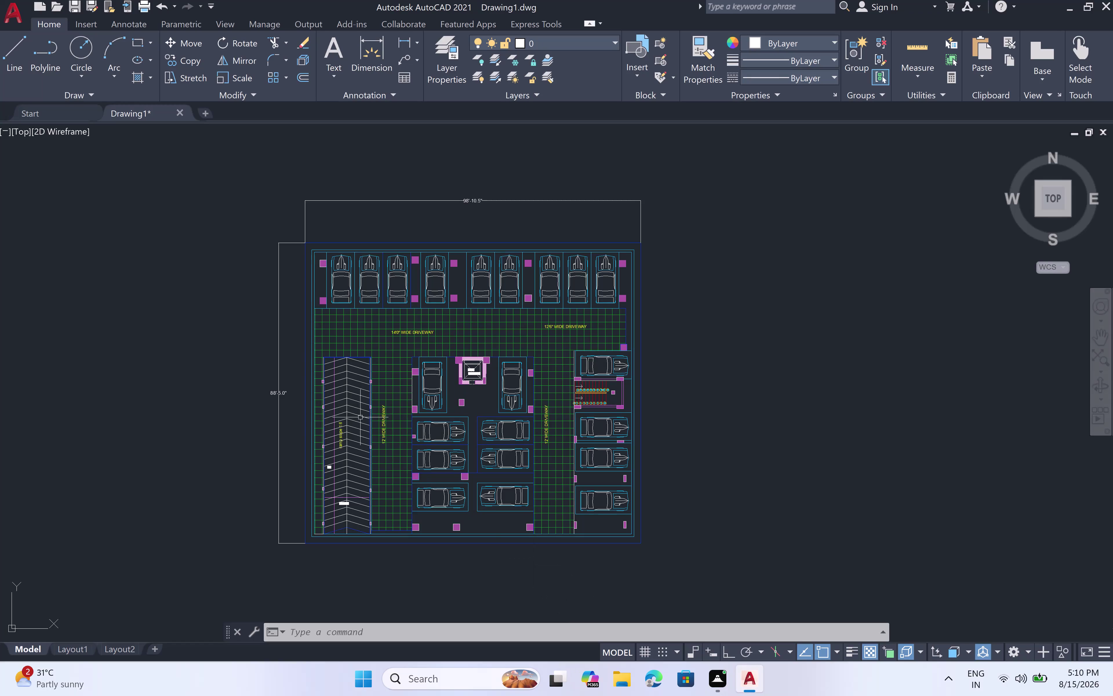
Draw a long Ortho-horizontal line spanning the full width beneath the parking plan.
middle_drag(363, 606, 337, 499)
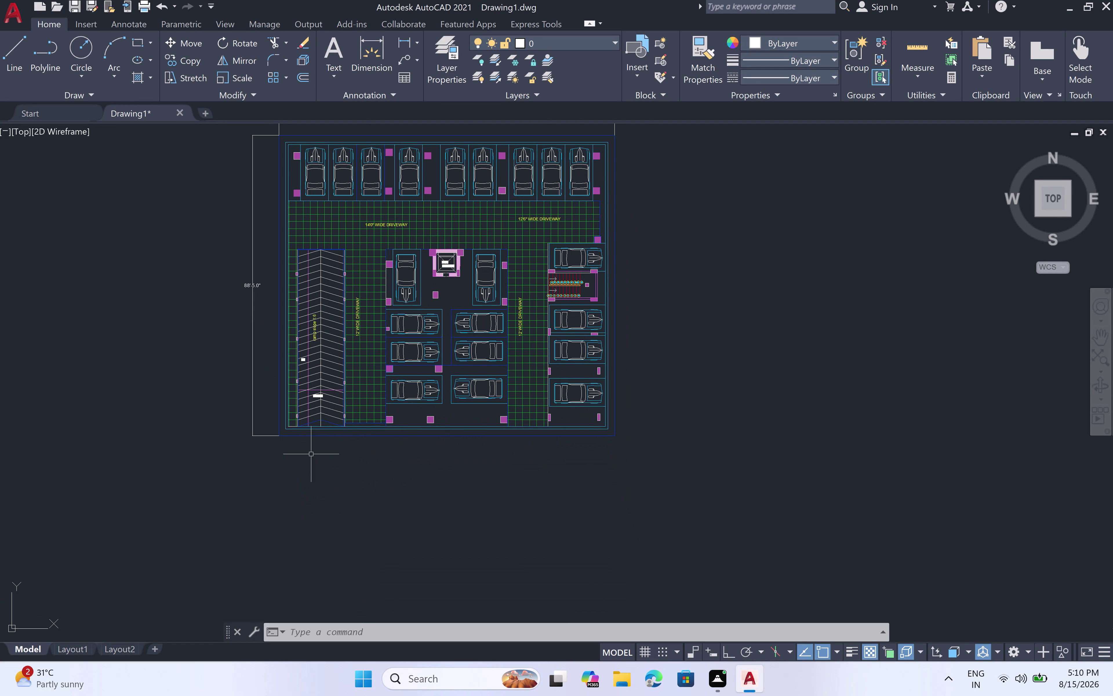
scroll(up, 3)
scroll(up, 3)
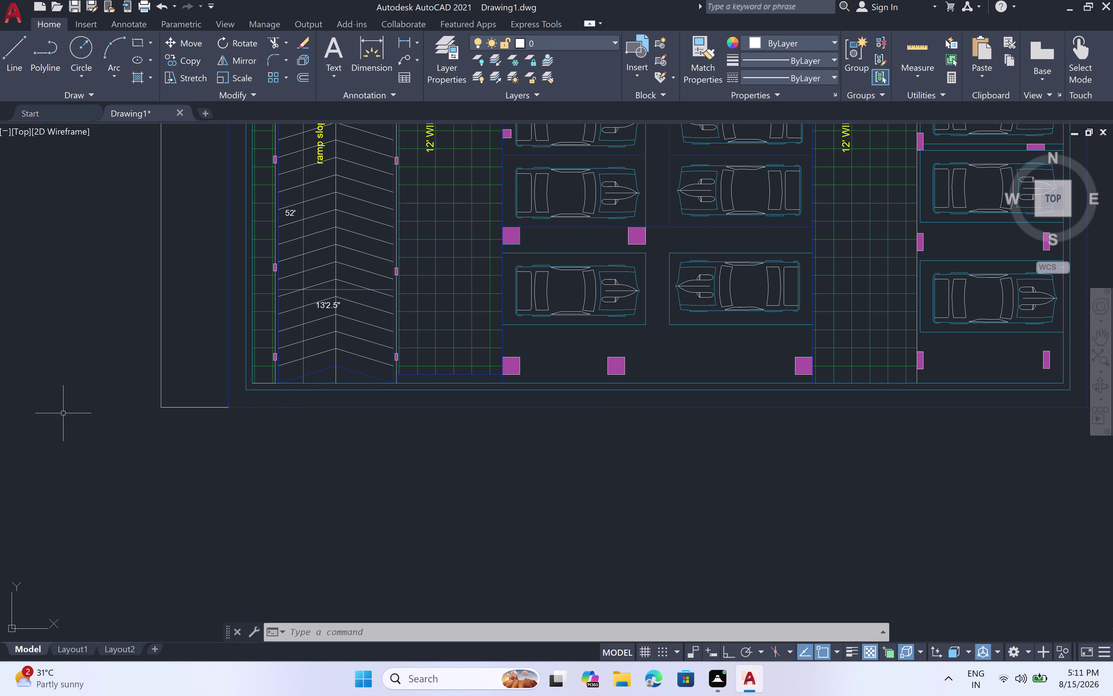
text(L)
key(space)
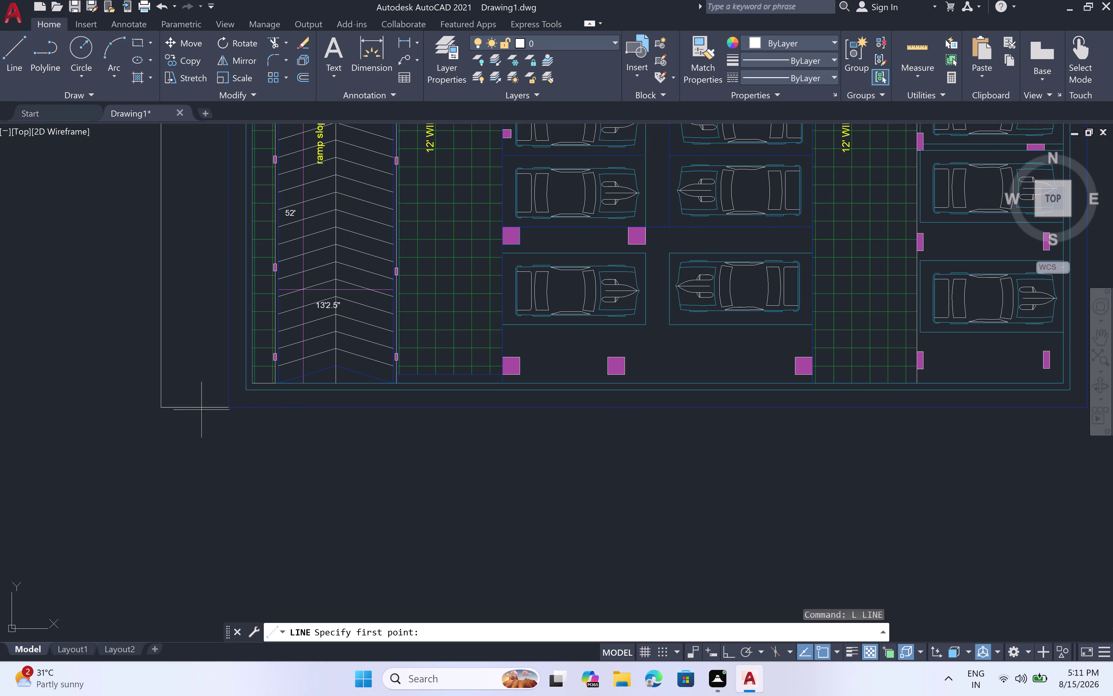
click(165, 436)
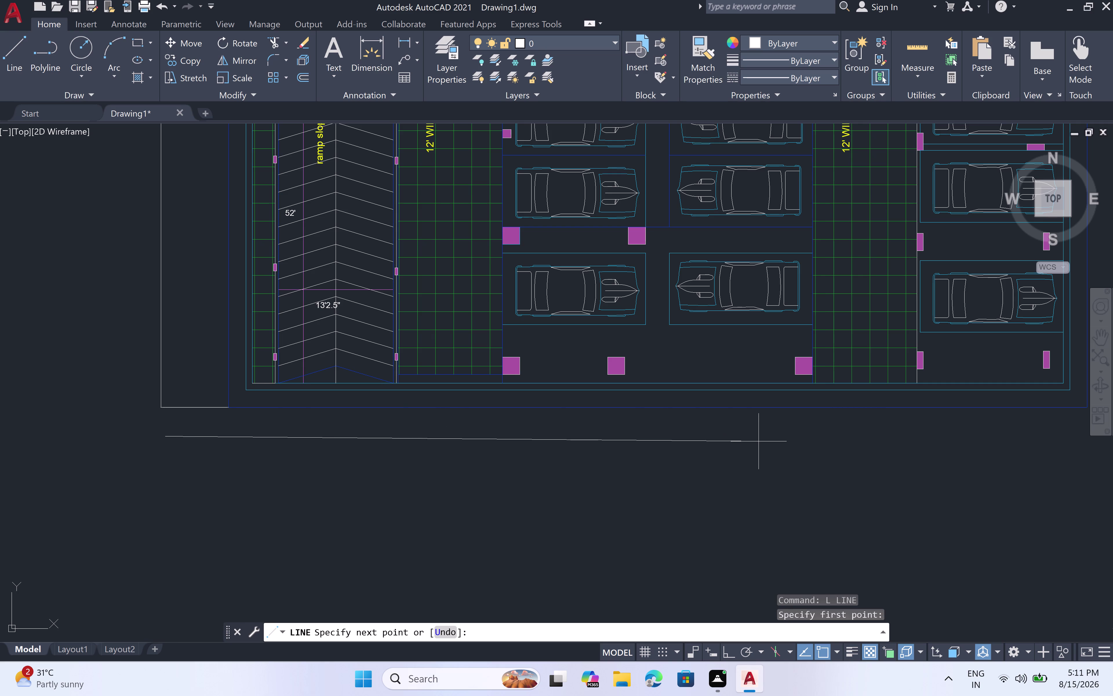
key(F8)
scroll(down, 3)
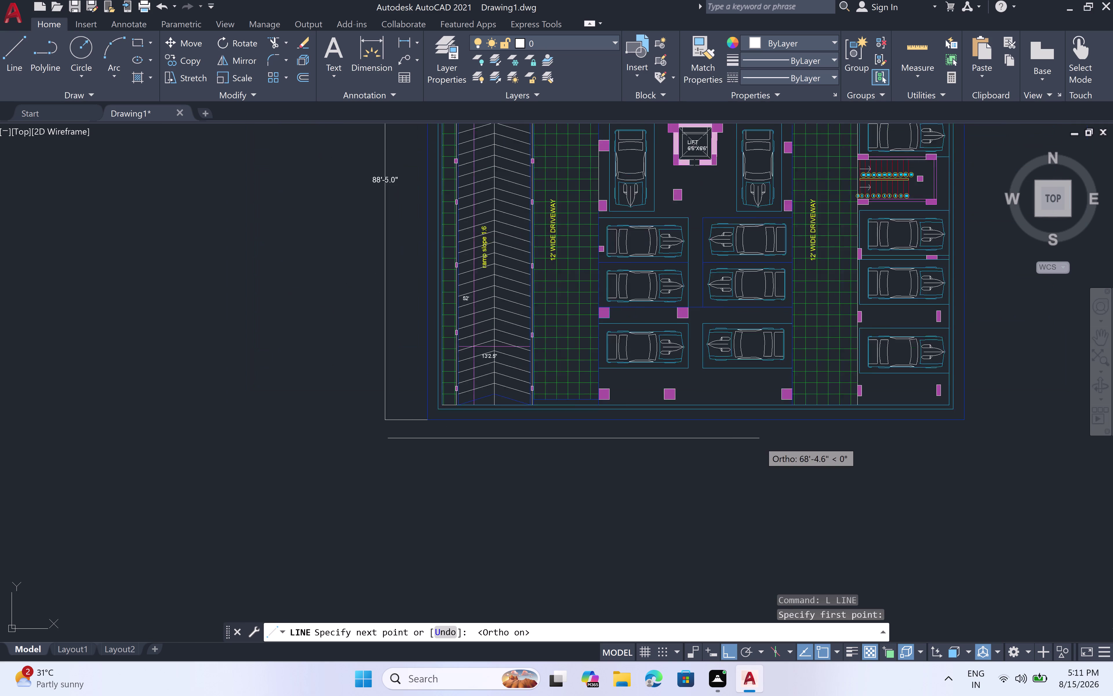
scroll(down, 3)
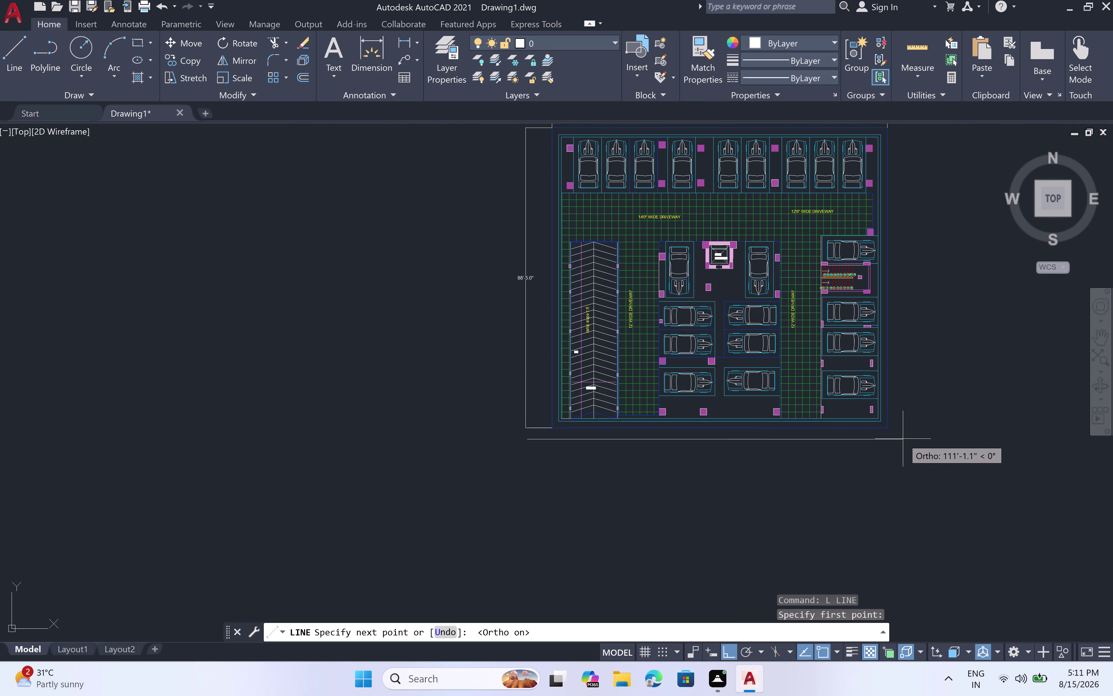
scroll(up, 3)
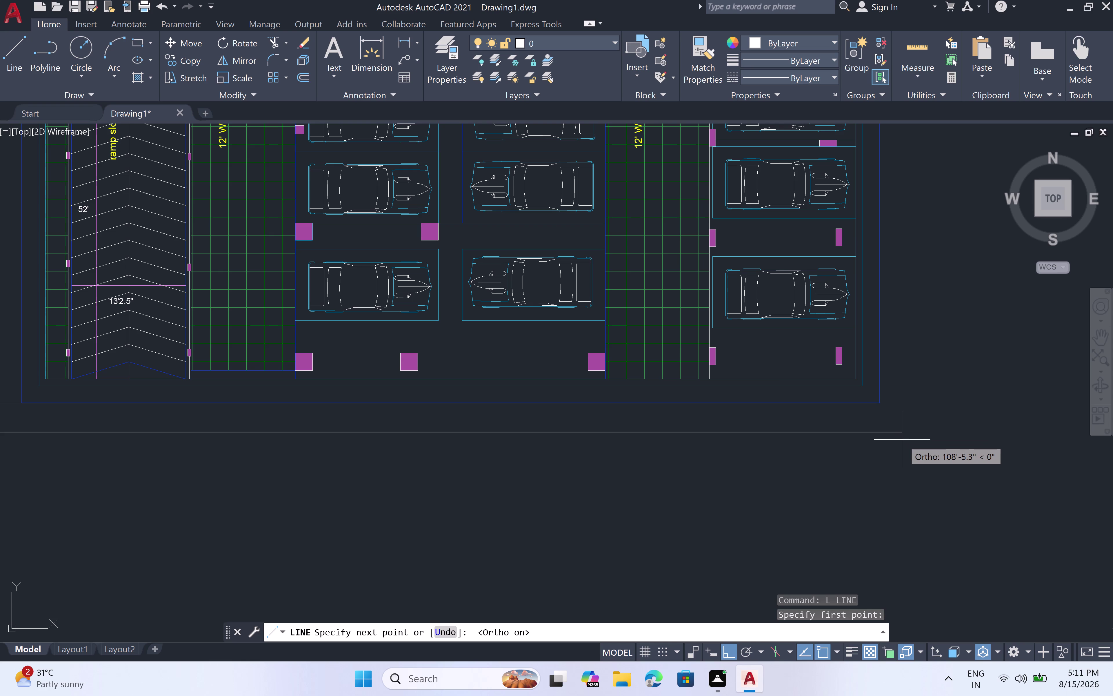
double_click(903, 439)
key(Escape)
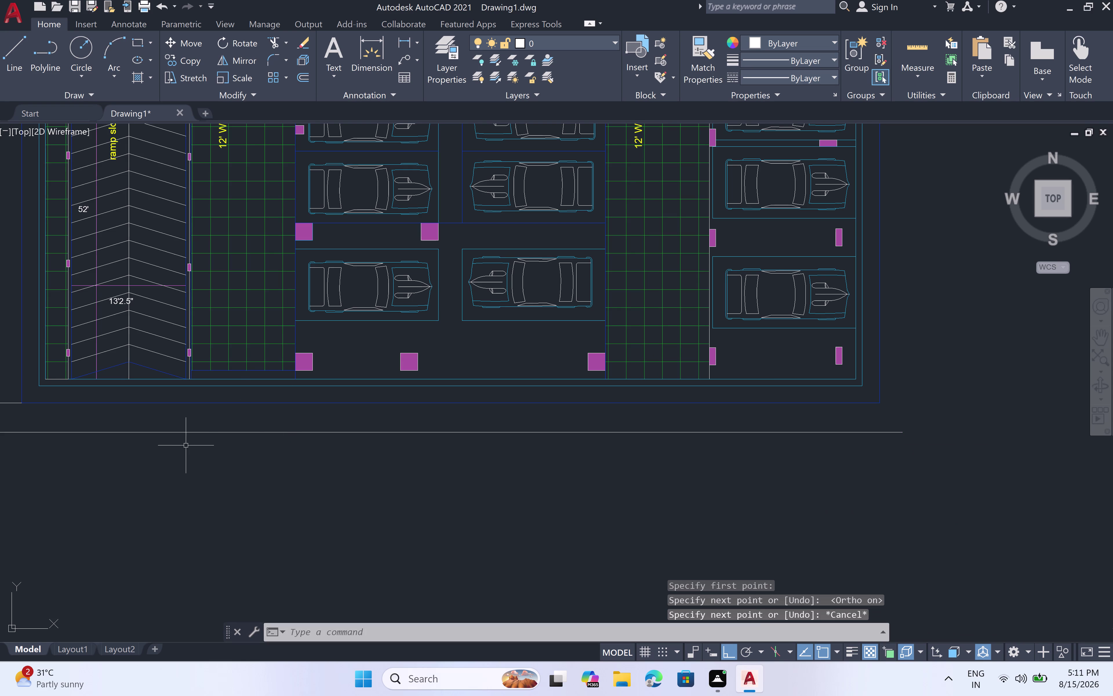
Start a multiline text box with MT, spanning the area below the new line.
text(MT)
key(space)
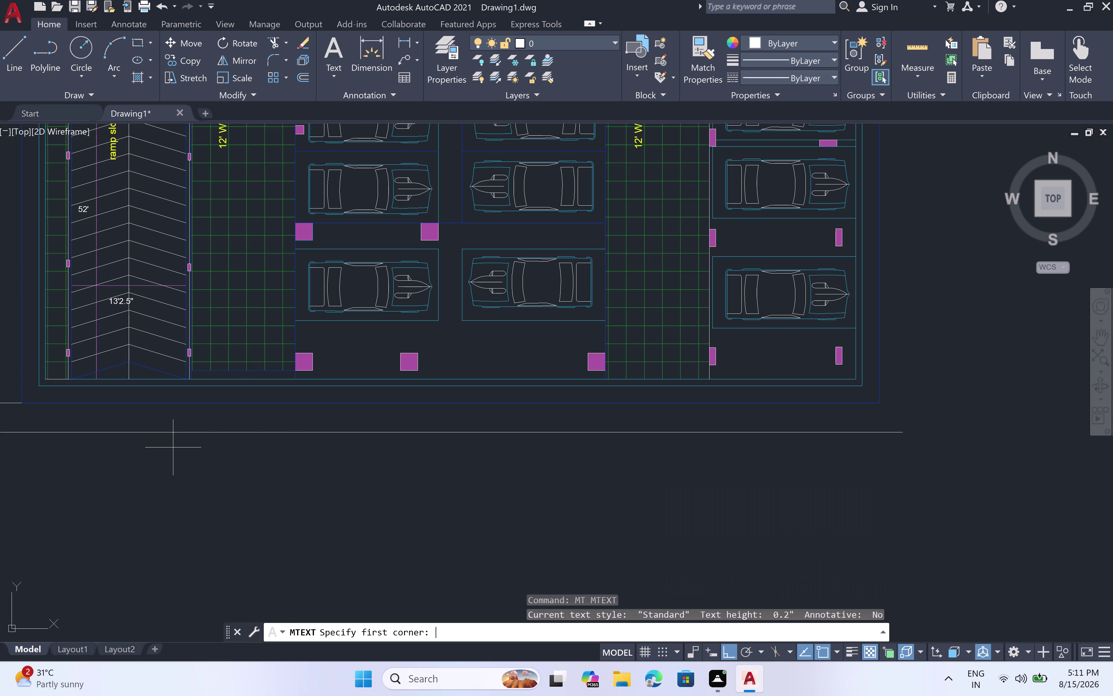
click(137, 448)
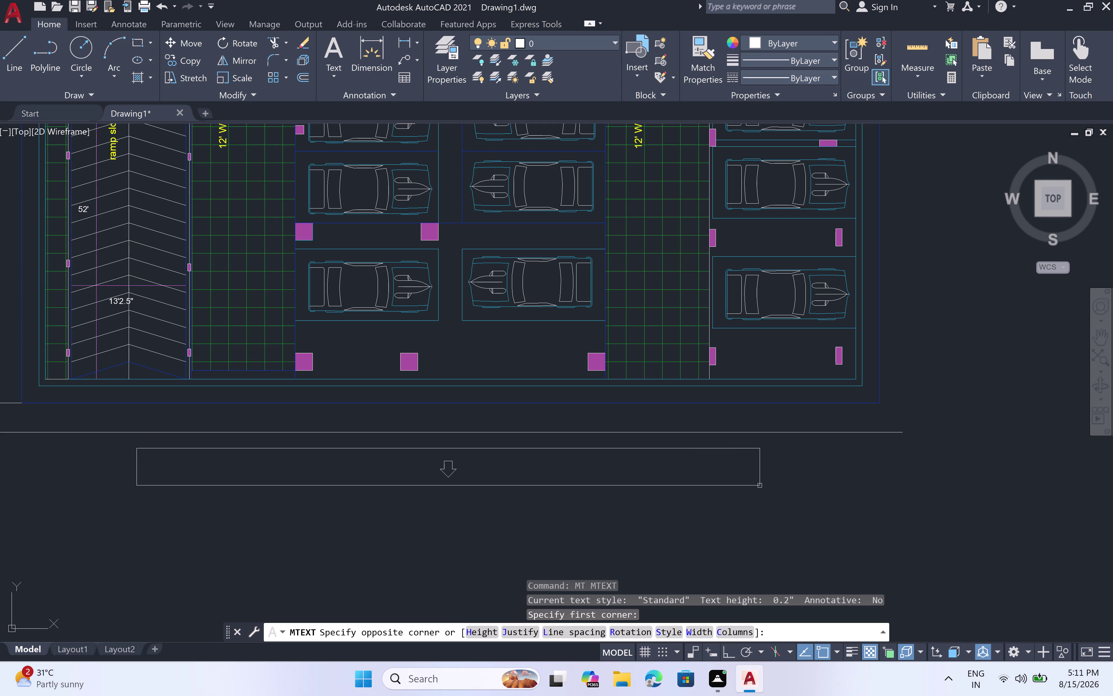
double_click(768, 500)
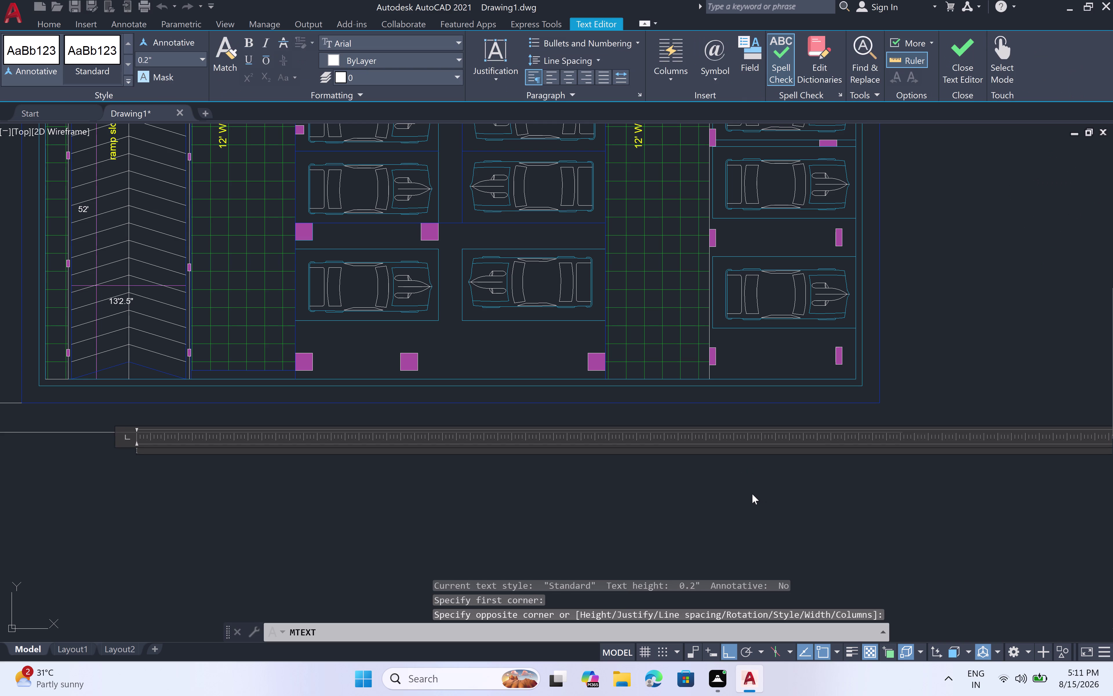
key(m)
key(BackSpace)
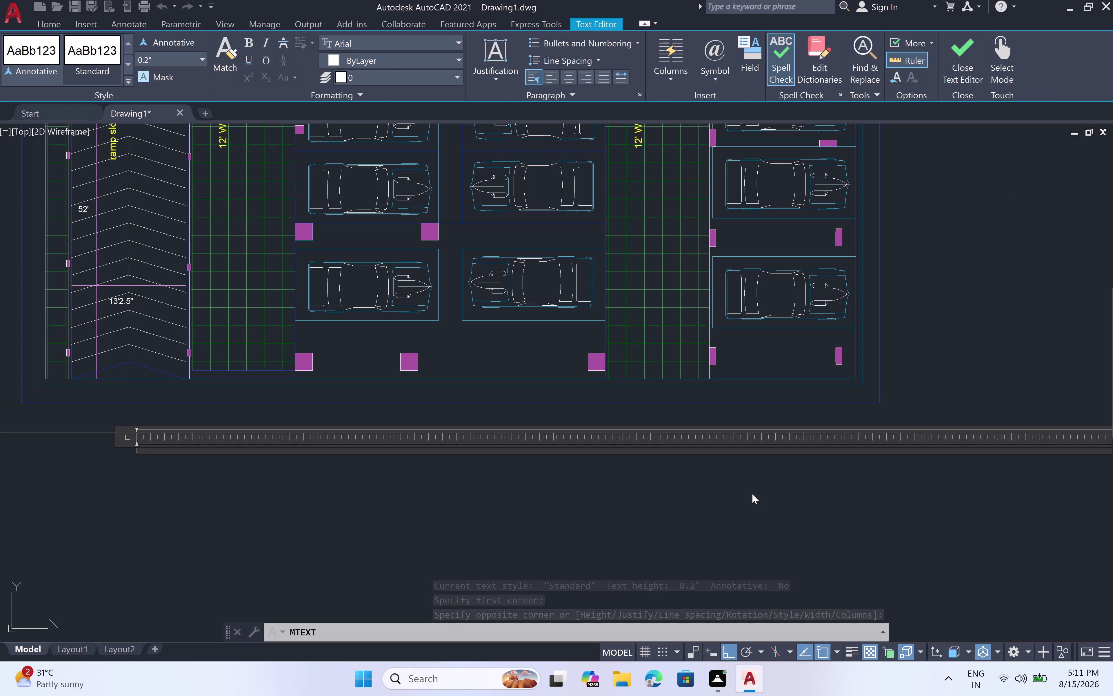
Enter the label '40 FEET WEST FACE ROAD' and close the text editor.
text(40)
key(space)
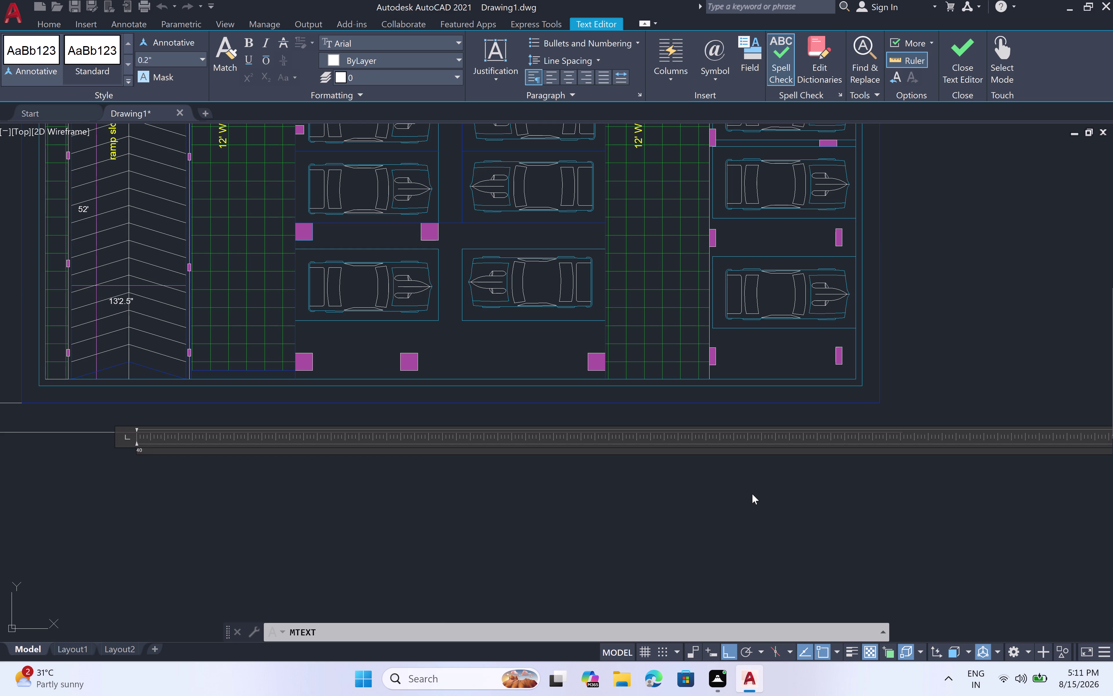
text(FEET)
key(space)
text(WEST)
key(space)
text(FA)
key(c)
text(E)
key(space)
text(ROAD)
click(195, 482)
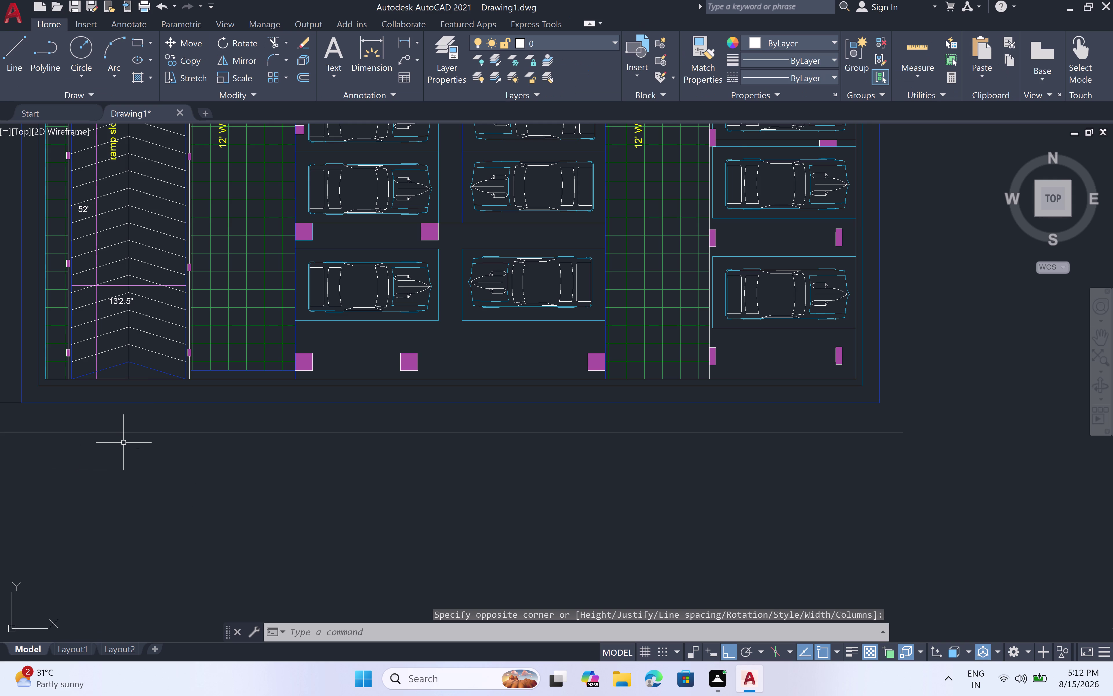
Select the road label and bring up its Properties to edit the text height.
scroll(up, 3)
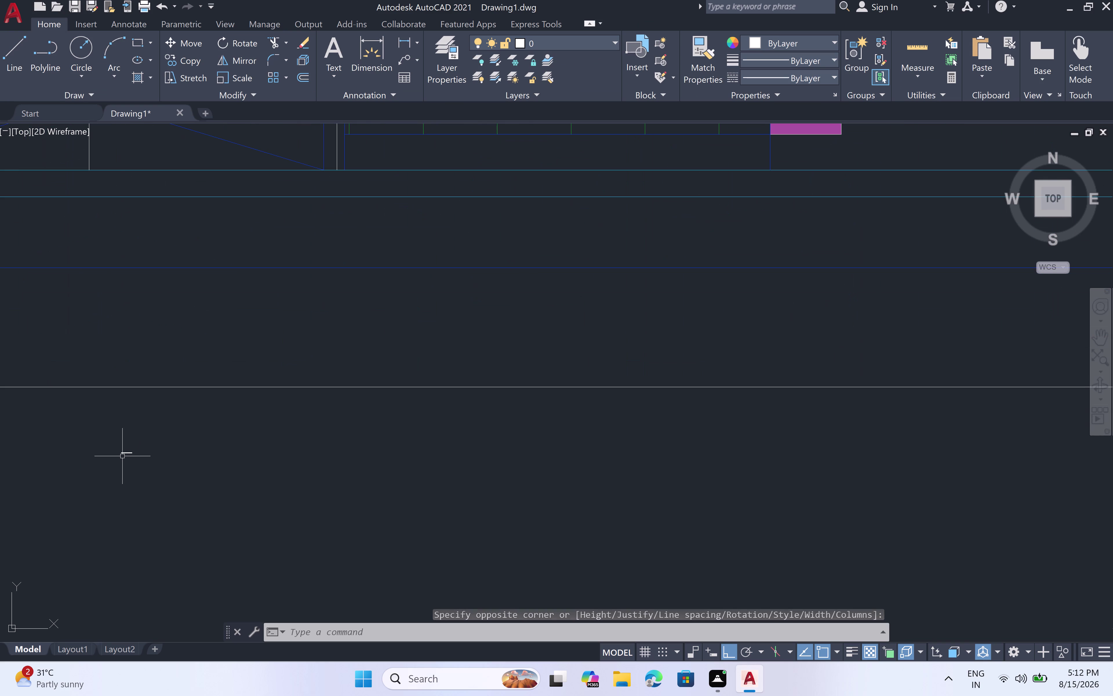
click(125, 452)
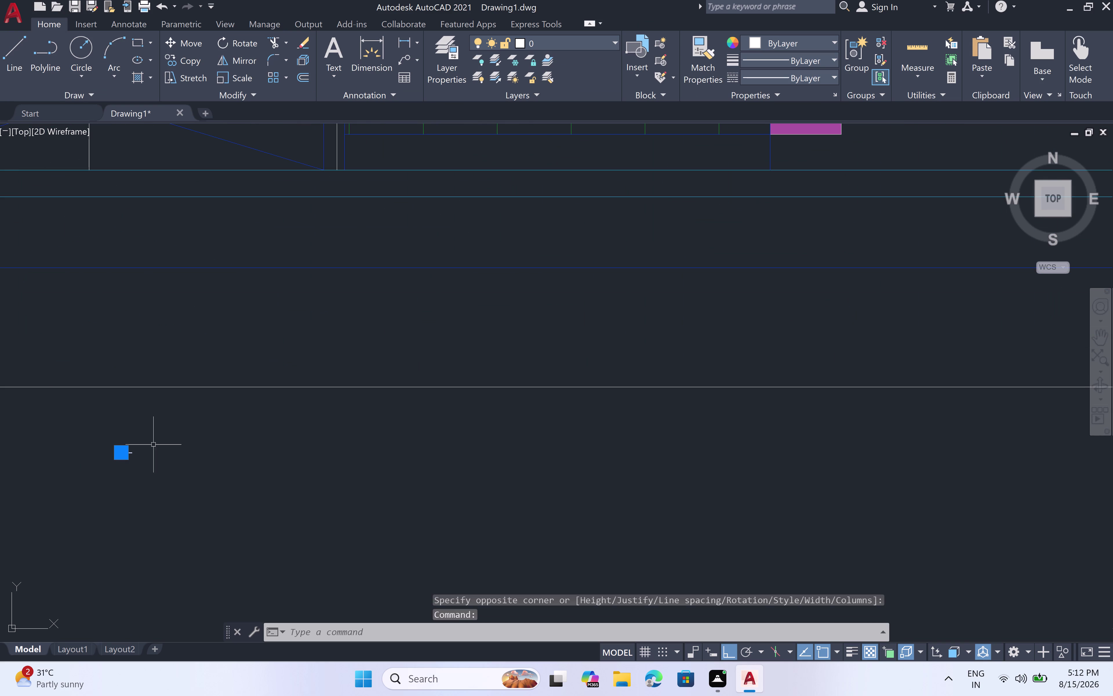
scroll(down, 3)
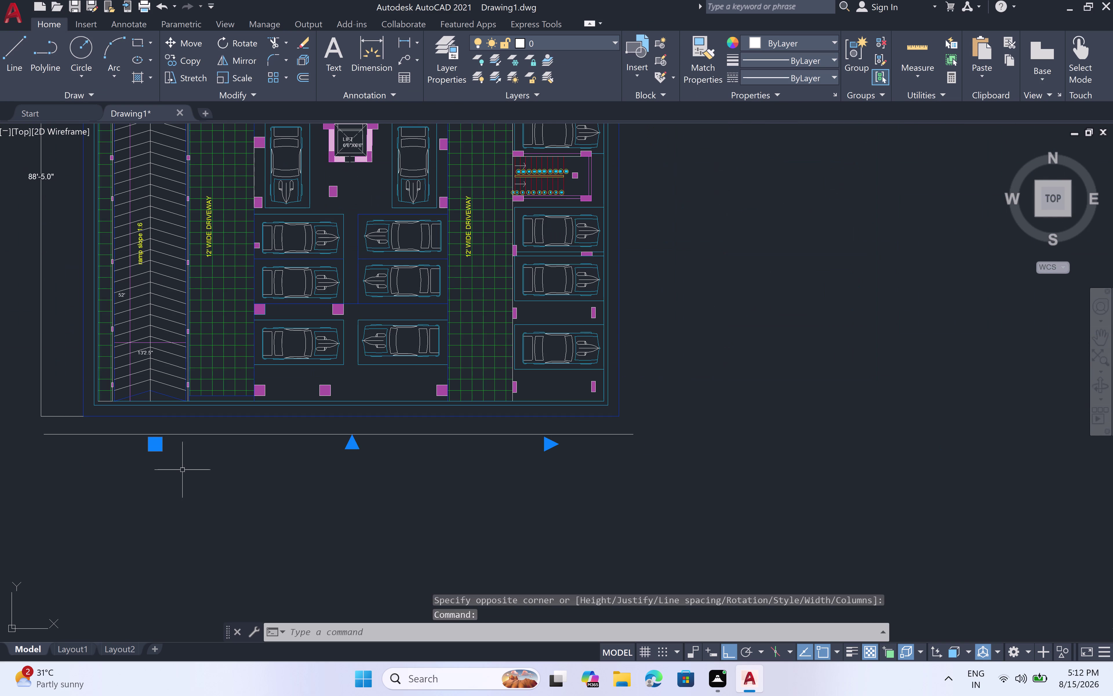
right_click(175, 452)
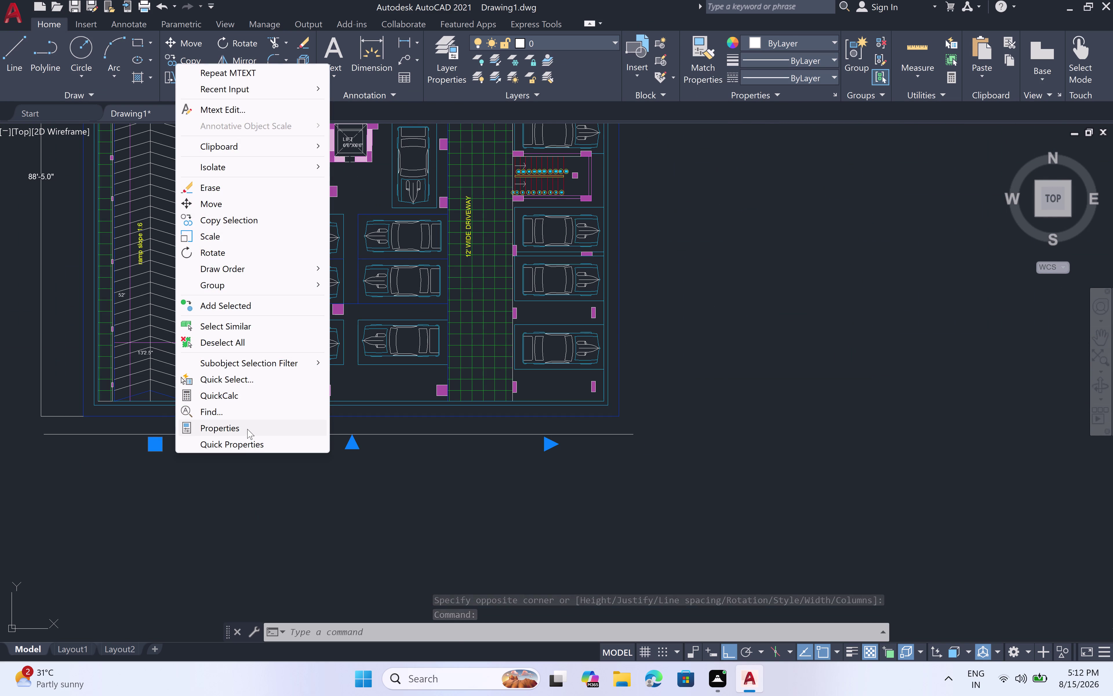
click(247, 429)
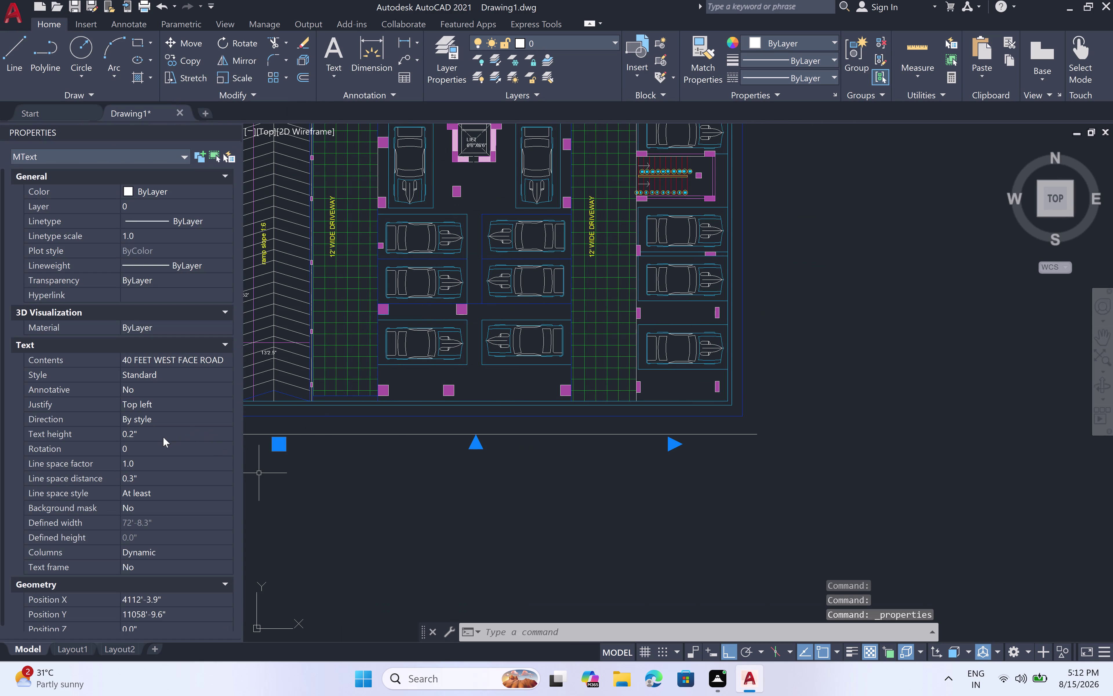
click(162, 436)
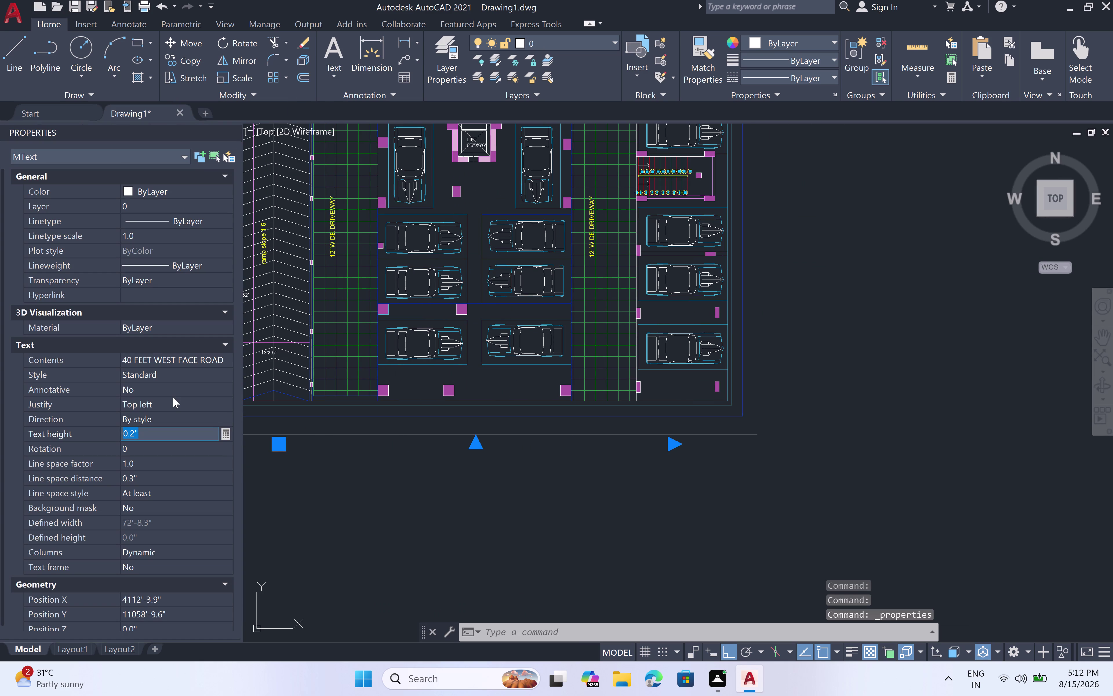
Change the label's text height from 0.2" to 2' and deselect it.
key(BackSpace)
key(BackSpace)
key(2)
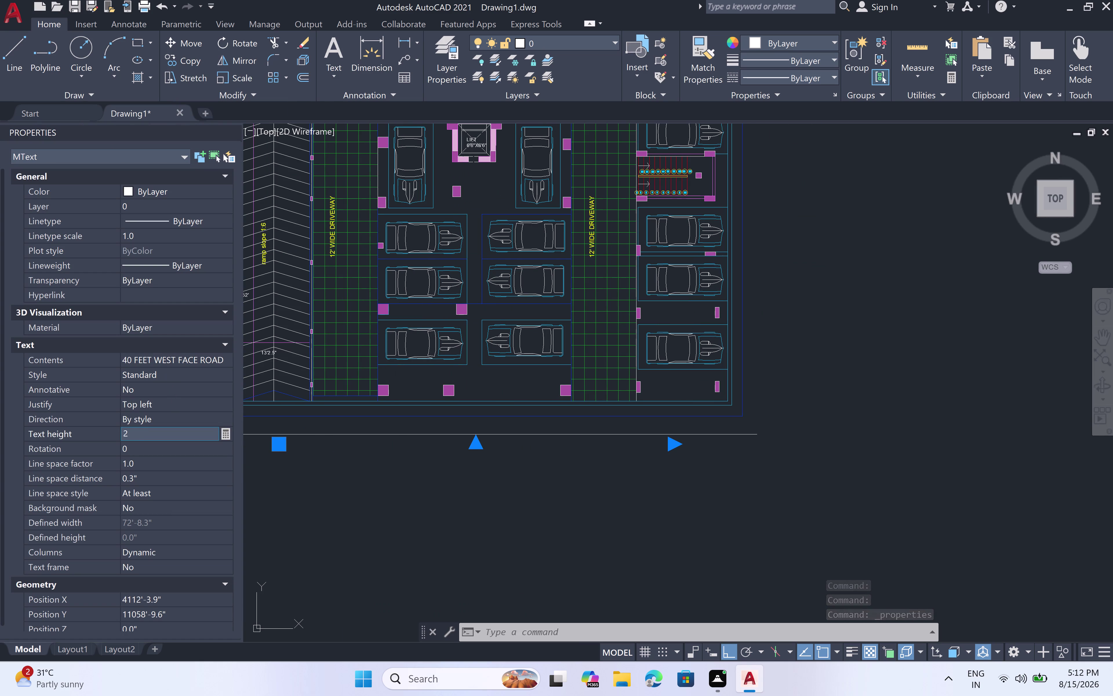
key(shift+quotedbl)
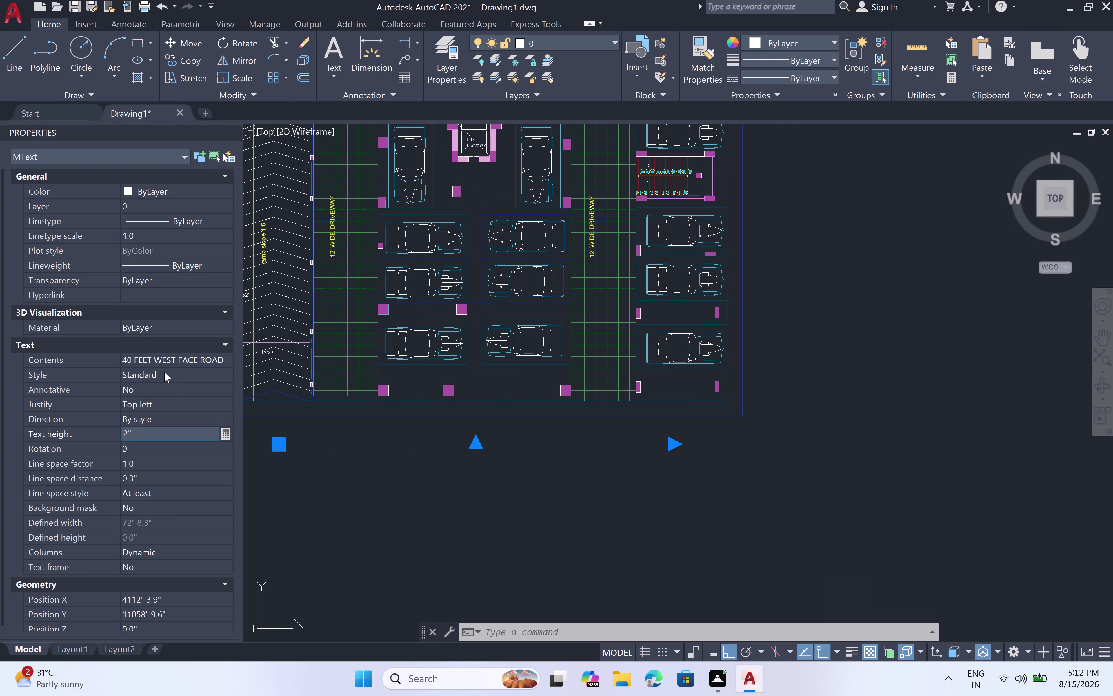
key(BackSpace)
text(')
key(space)
click(274, 470)
scroll(down, 3)
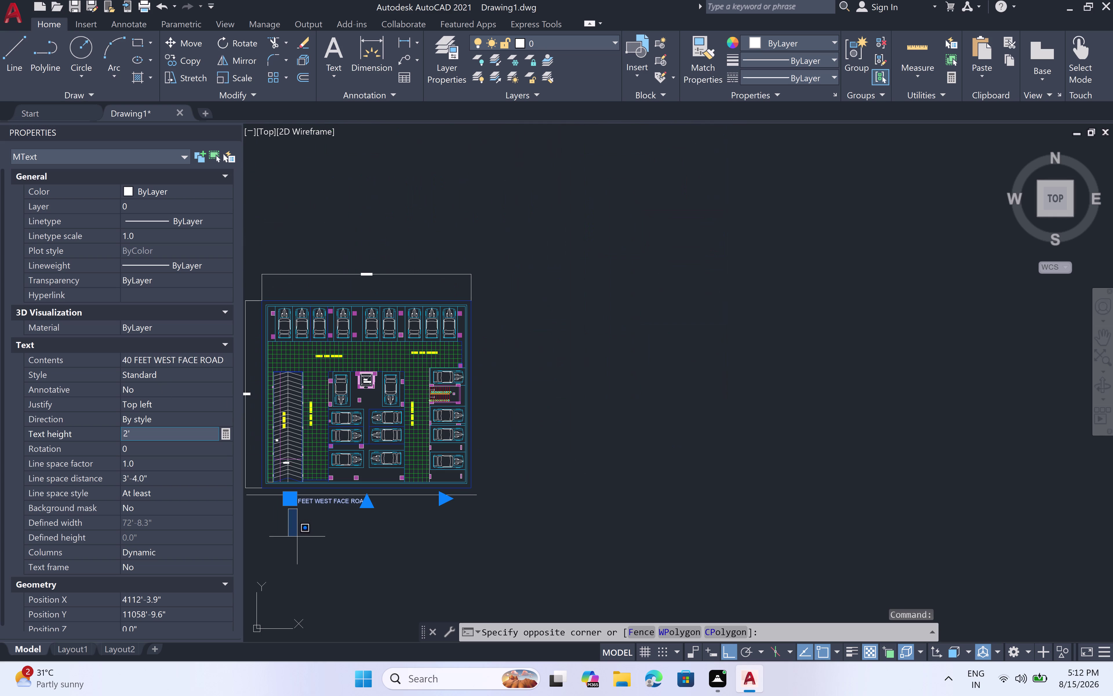
key(Escape)
key(Escape)
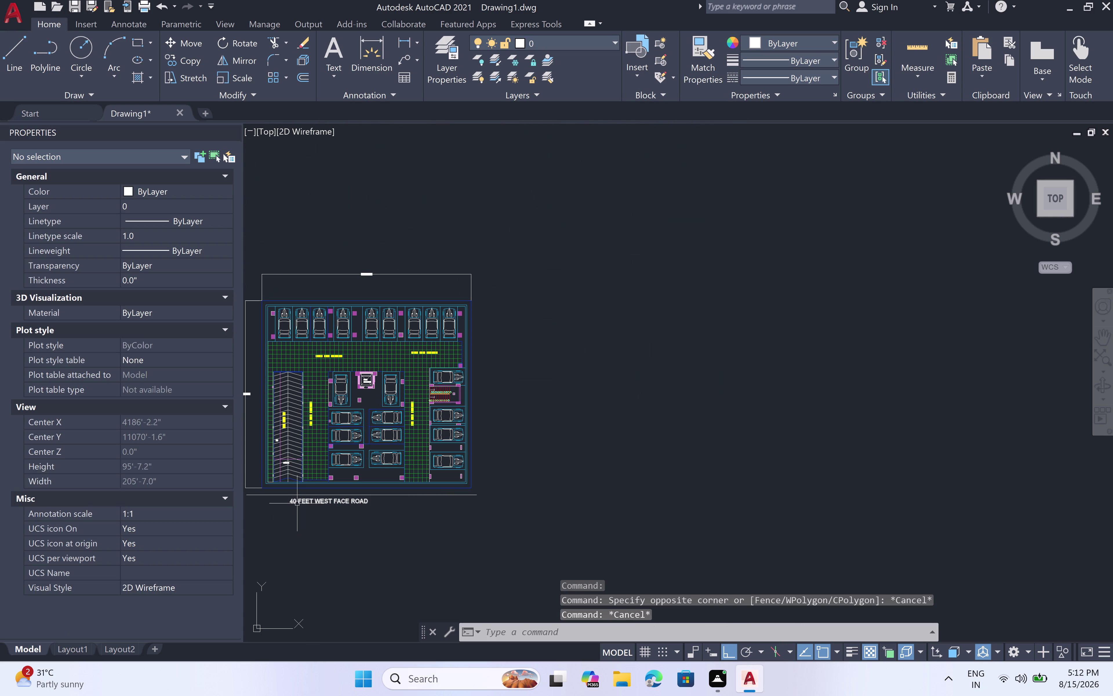
click(300, 503)
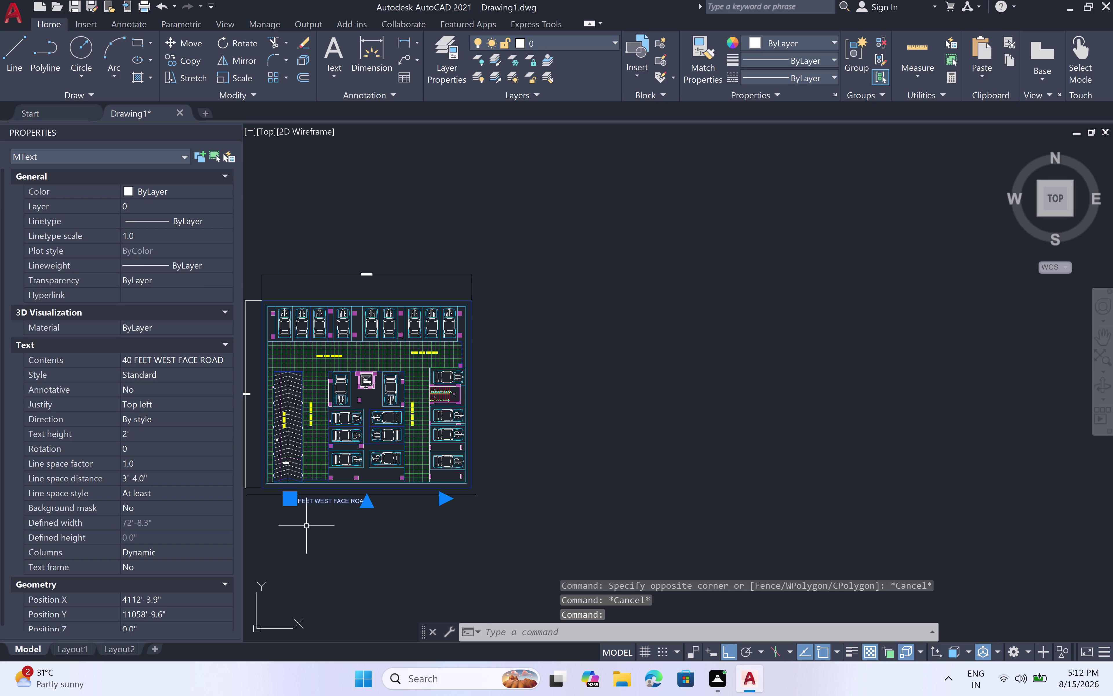
Move the road label toward the centre below the plan.
text(M)
key(space)
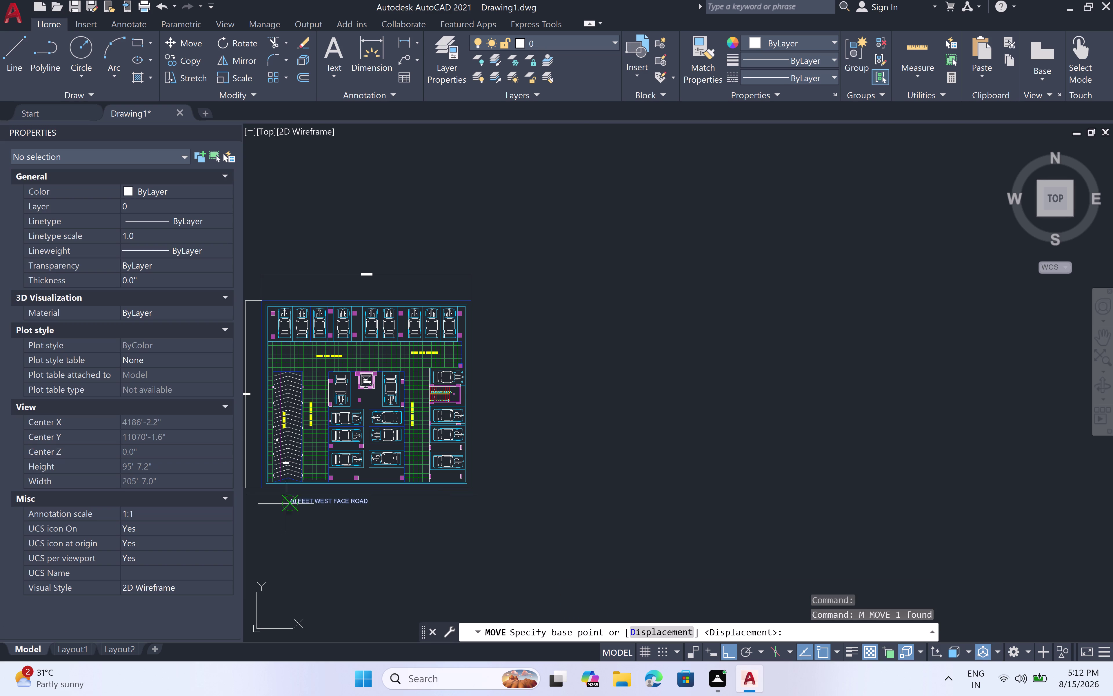
scroll(up, 3)
click(304, 504)
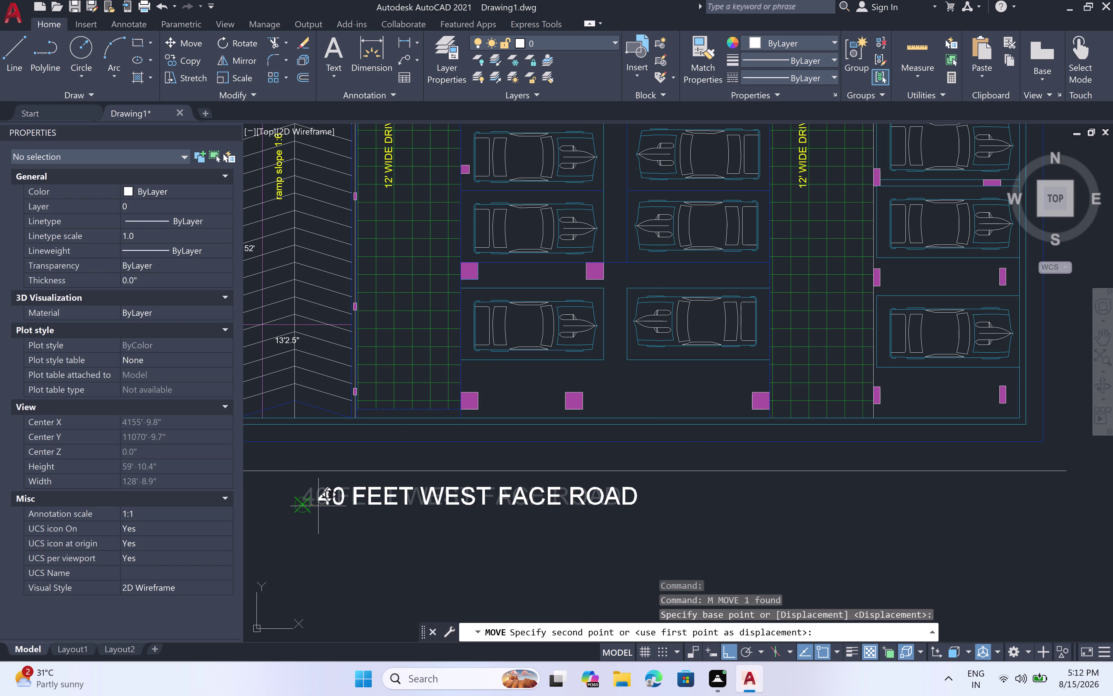
scroll(down, 3)
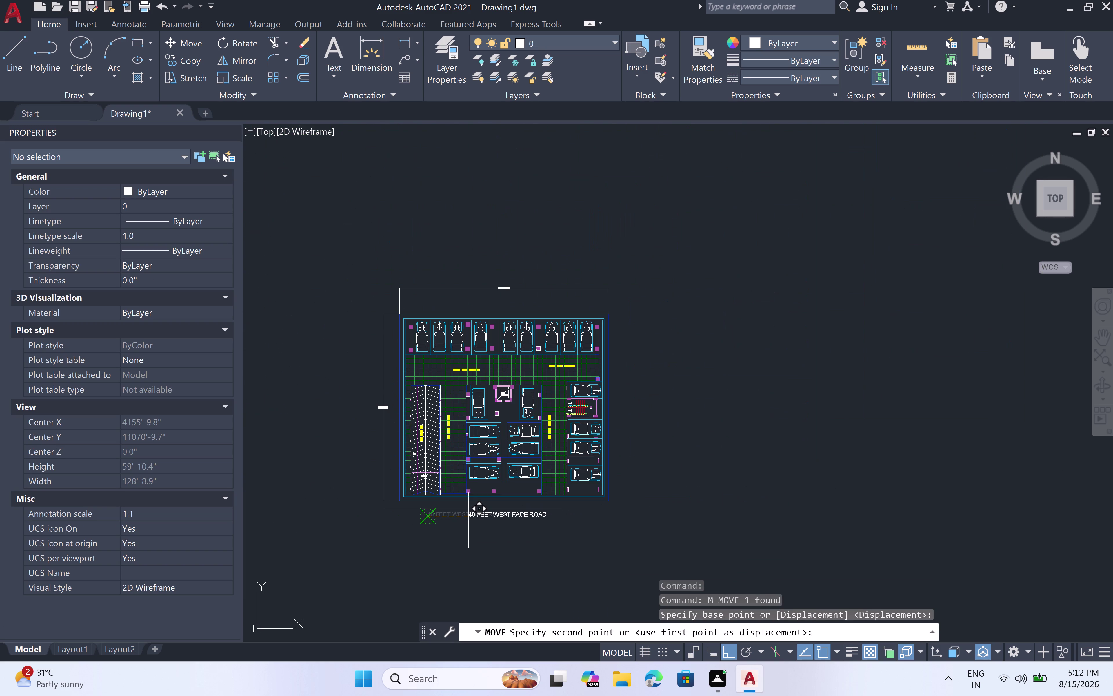
click(469, 521)
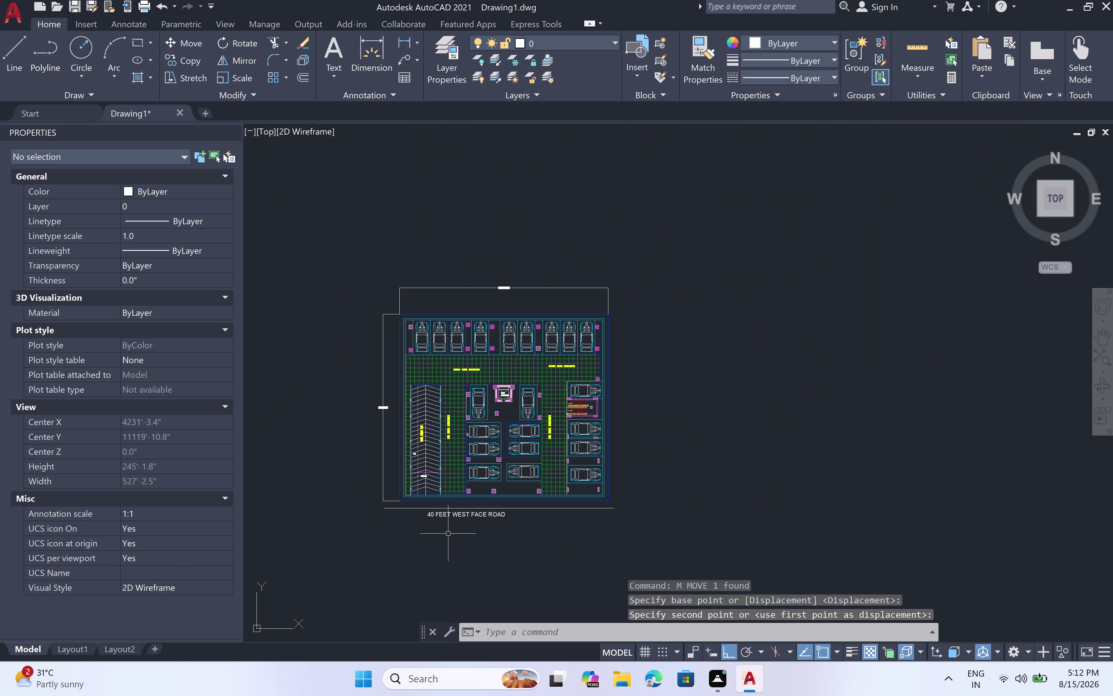
scroll(up, 3)
click(393, 499)
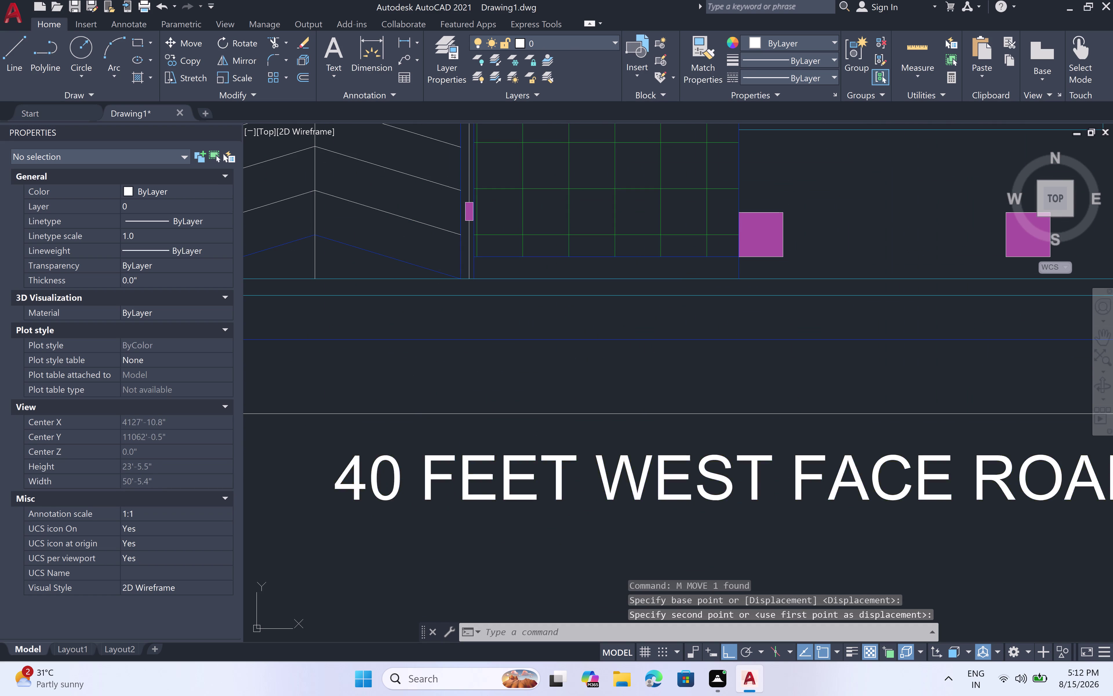
Move the road label again, dropping it centred beneath the plan's bottom line.
text(M)
key(space)
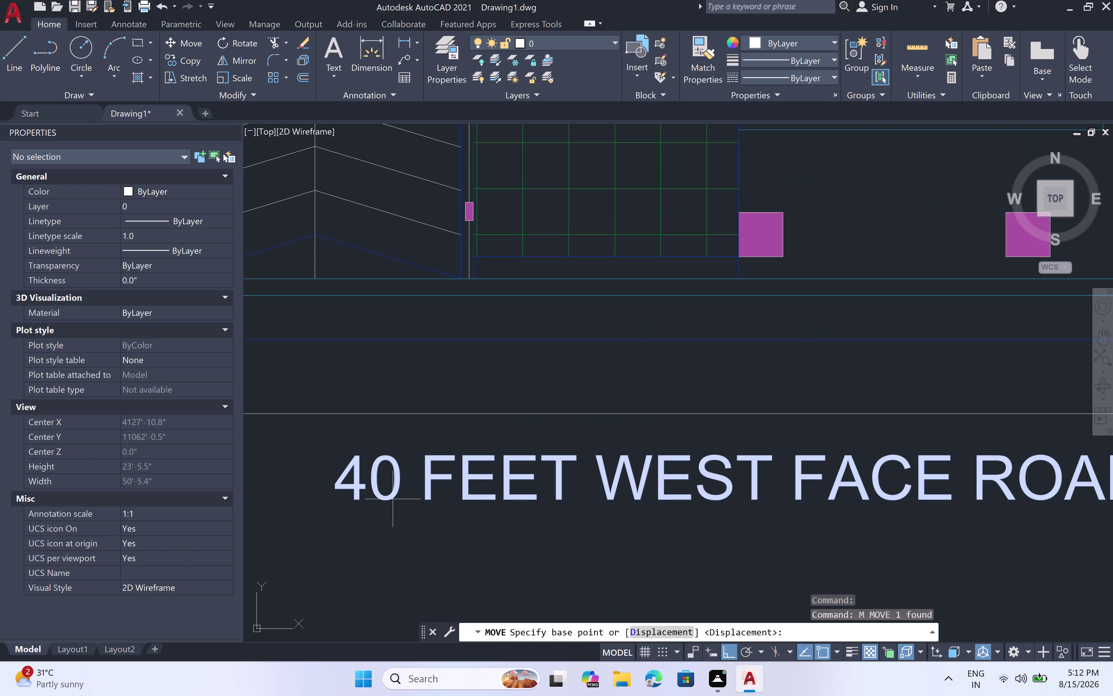
double_click(389, 499)
scroll(down, 3)
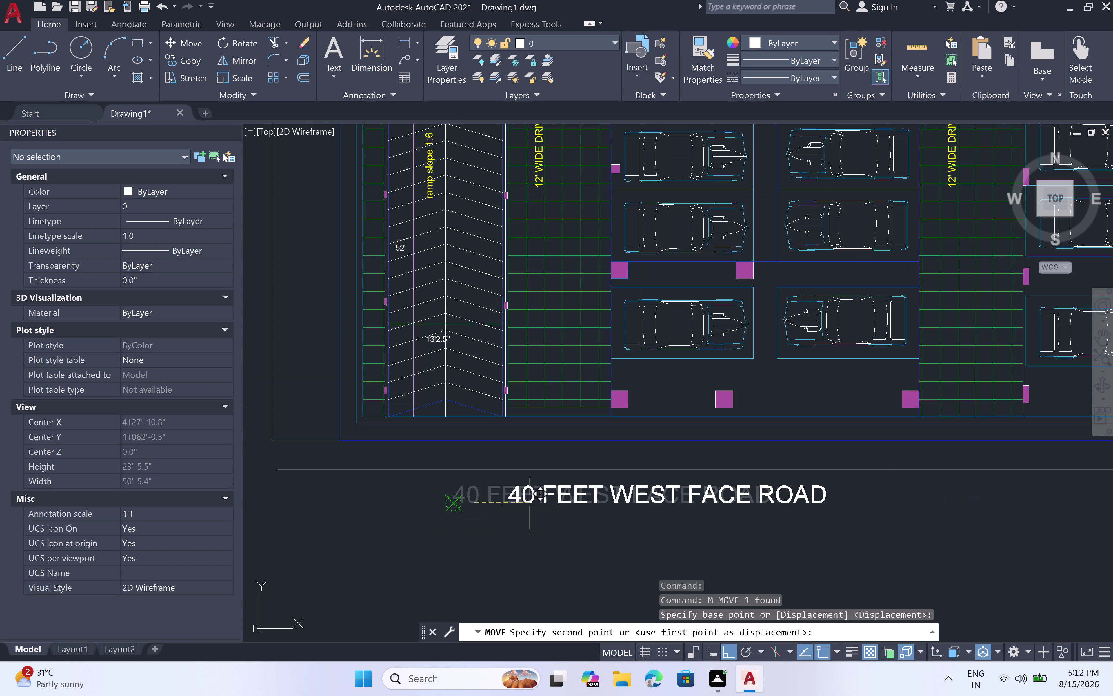
middle_drag(617, 508, 525, 494)
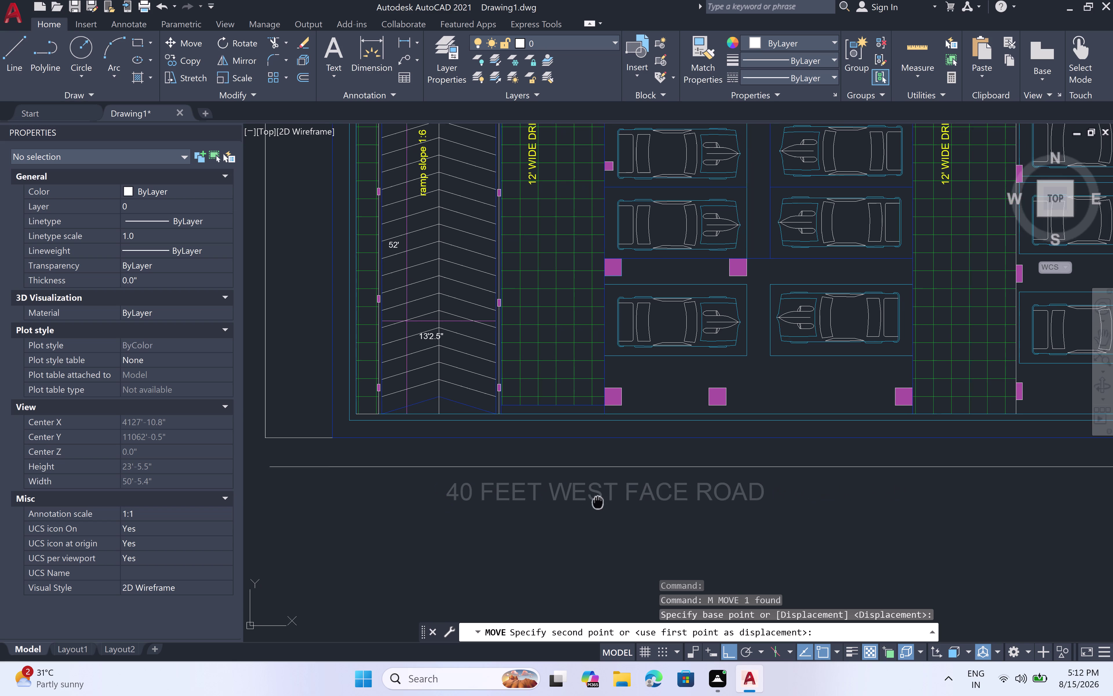
middle_drag(526, 494, 331, 473)
scroll(up, 3)
scroll(up, 3)
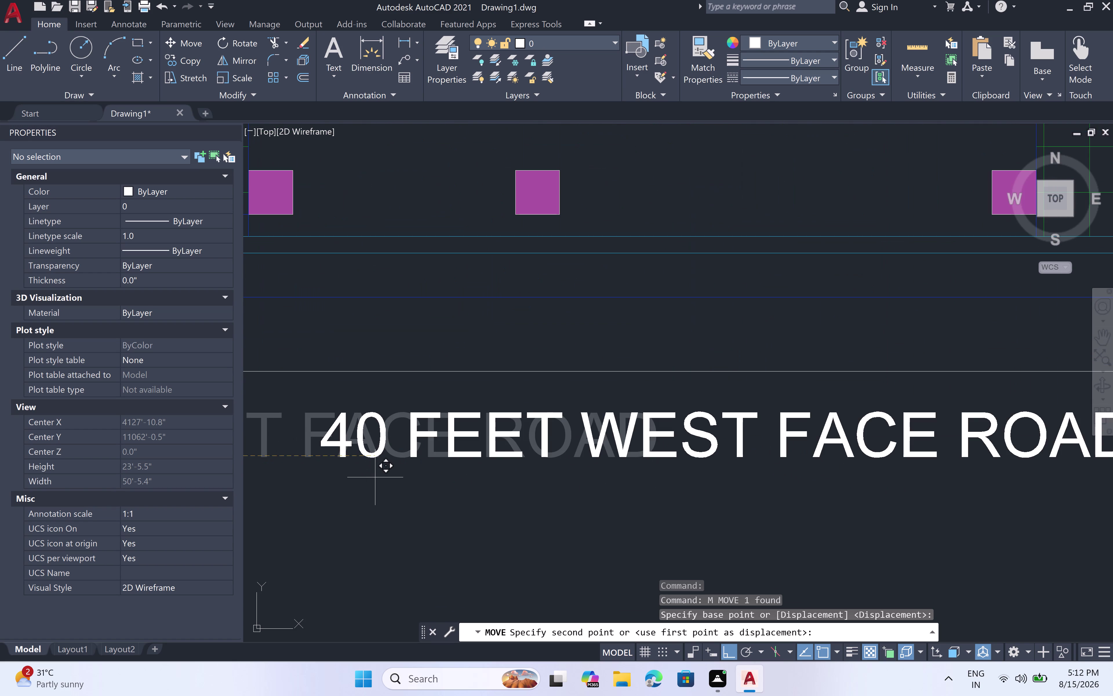
scroll(up, 3)
click(378, 477)
scroll(down, 3)
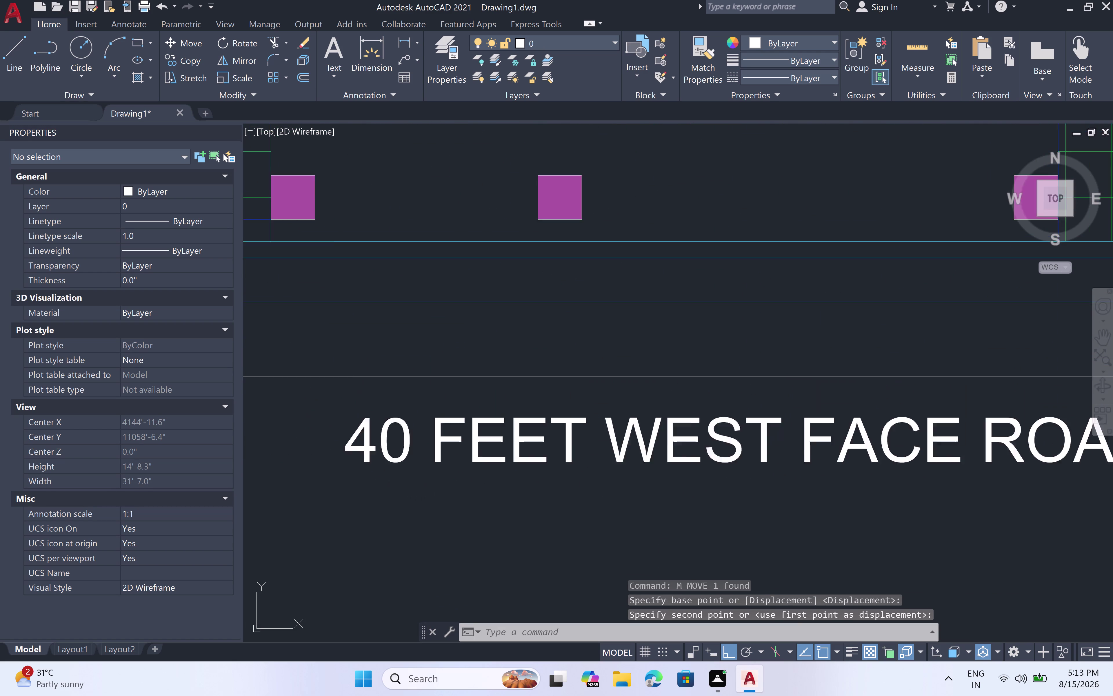
scroll(down, 3)
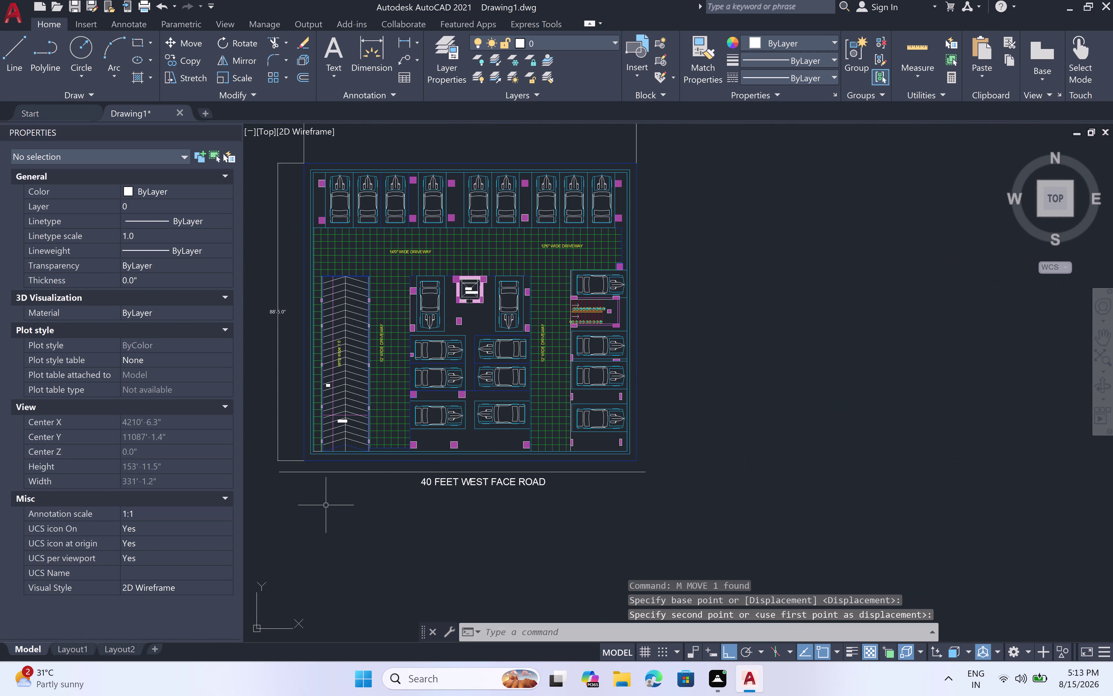
key(Escape)
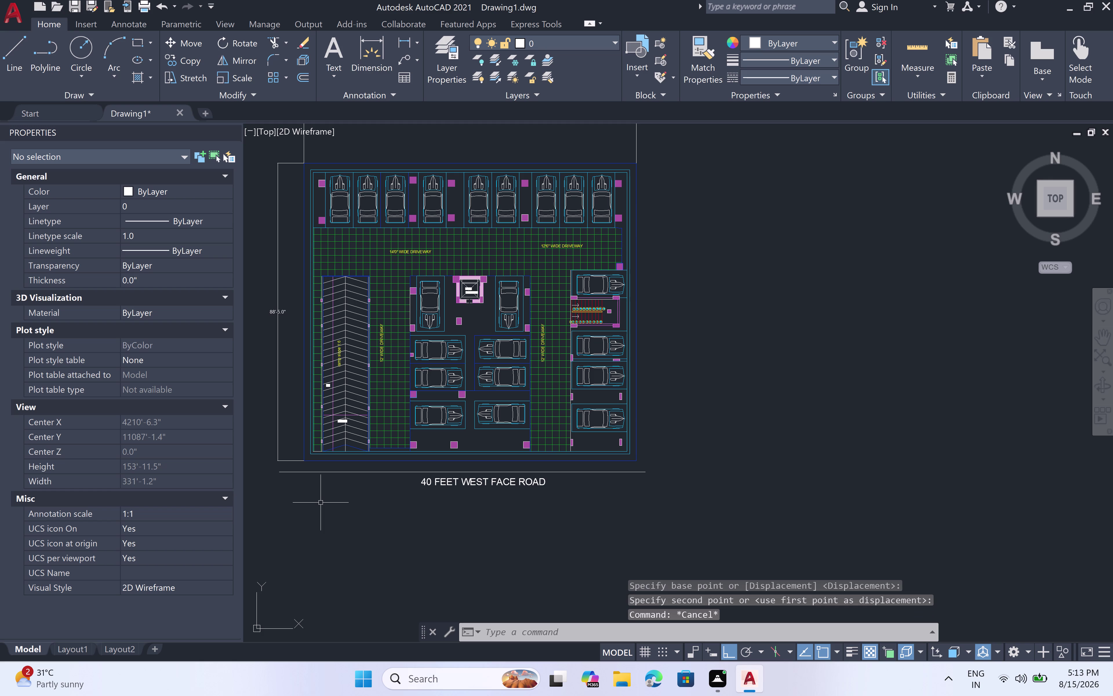
Draw a horizontal line directly beneath the road label.
key(l)
key(space)
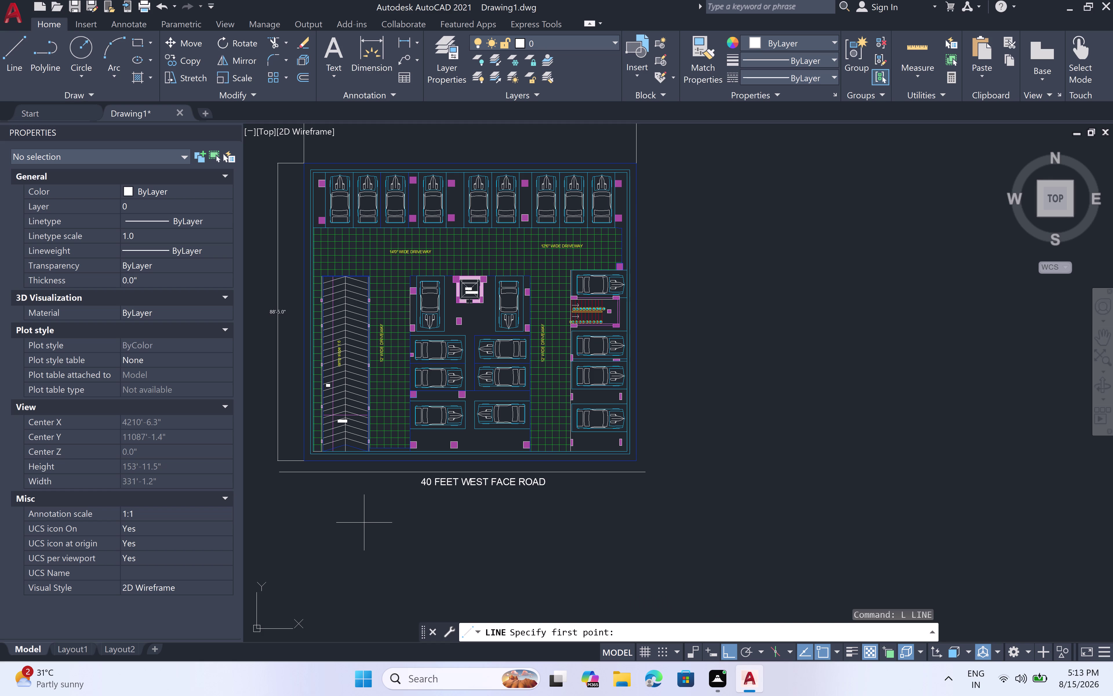
click(283, 503)
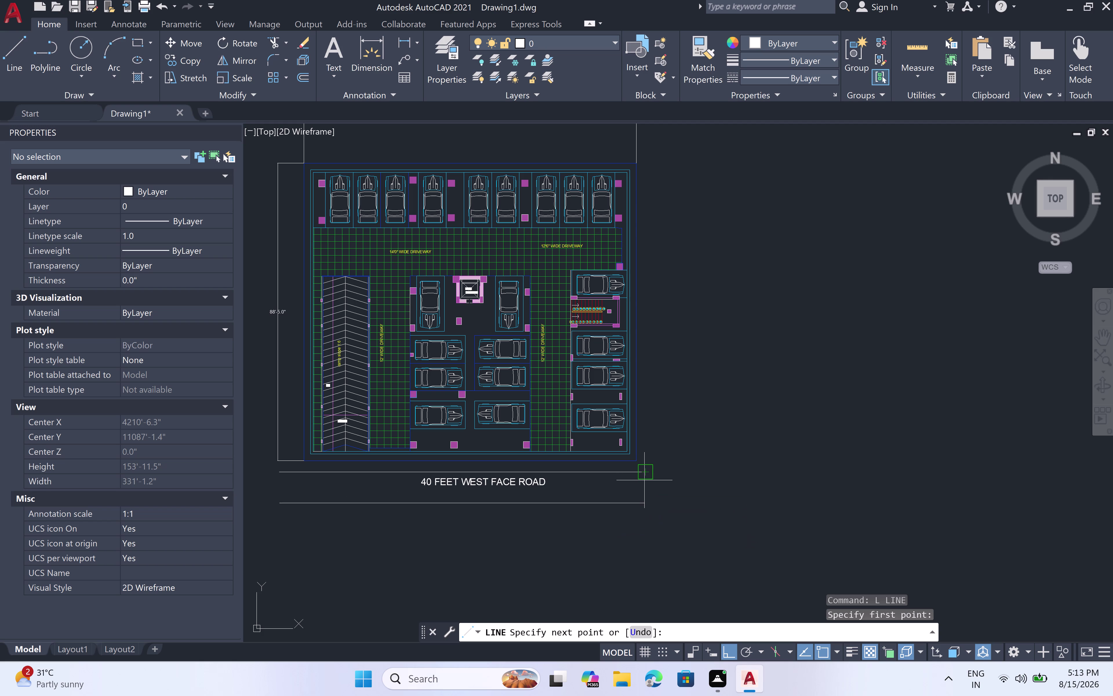
click(646, 503)
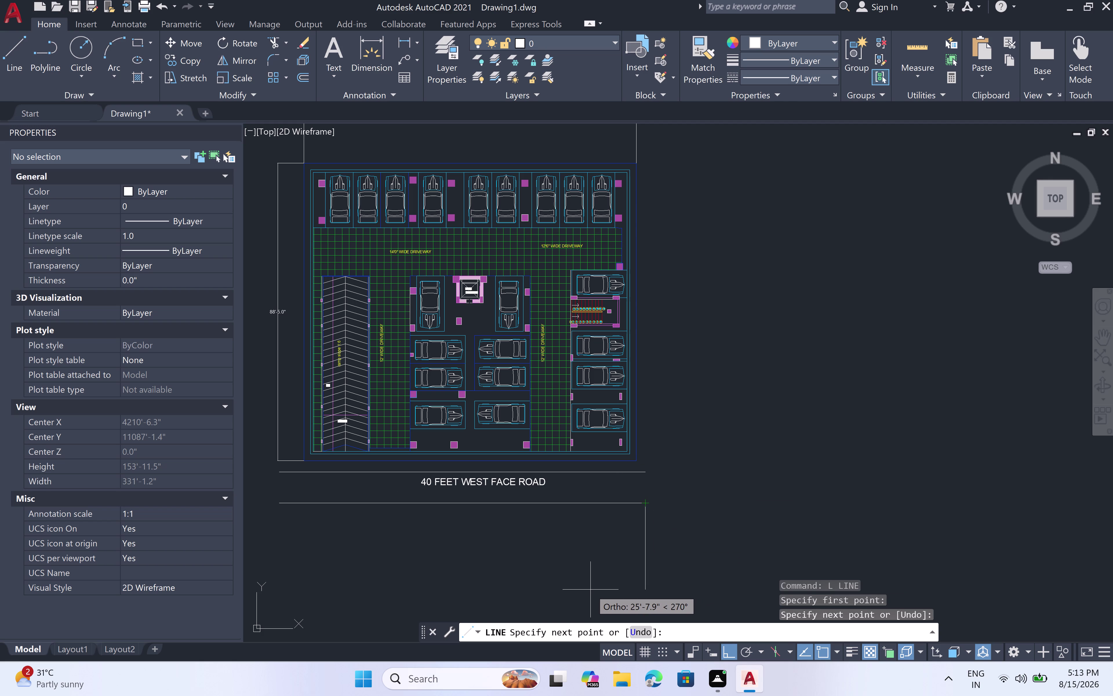
key(Escape)
Offset the line by 1' twice downward to create two parallel copies.
key(o)
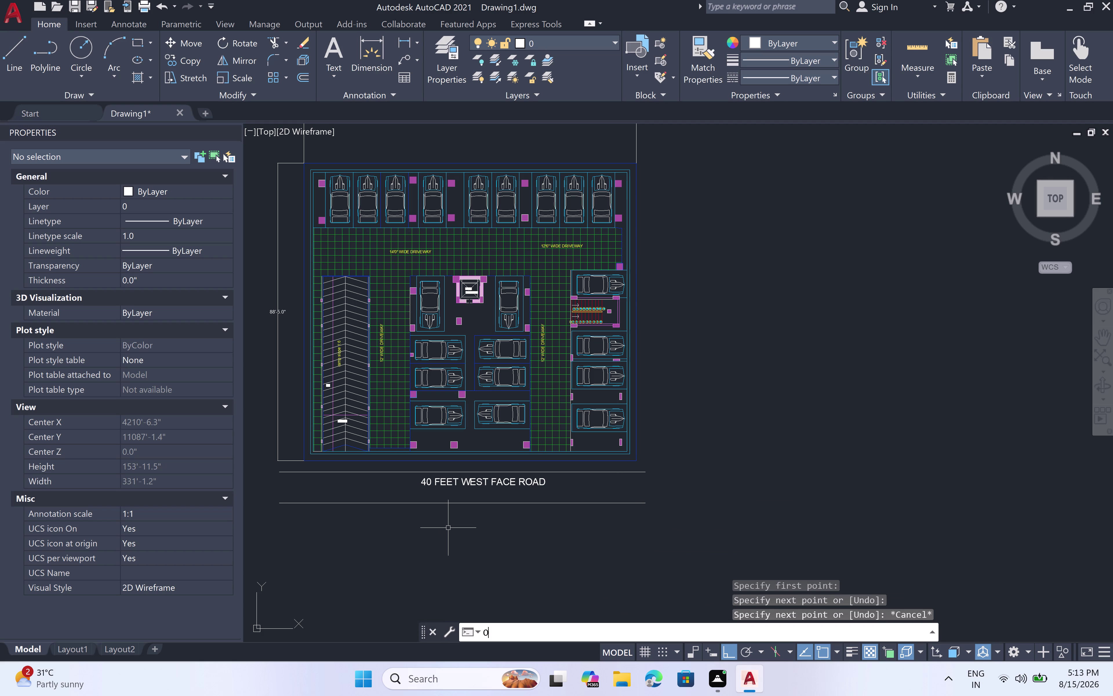
text(FF)
key(space)
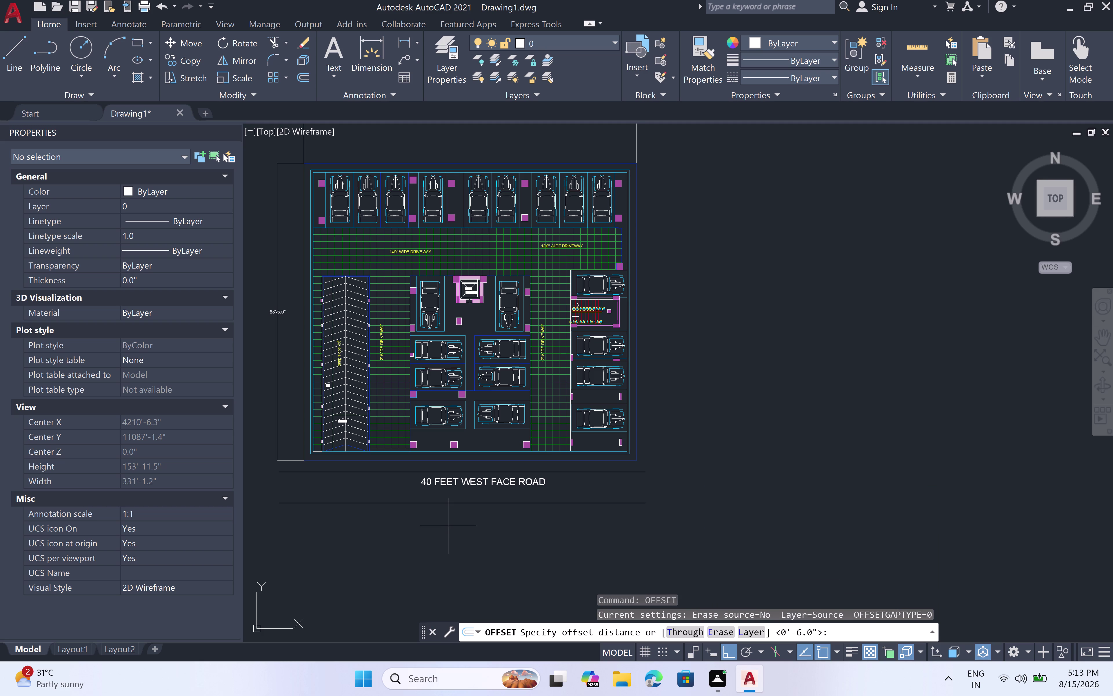
text(1')
key(space)
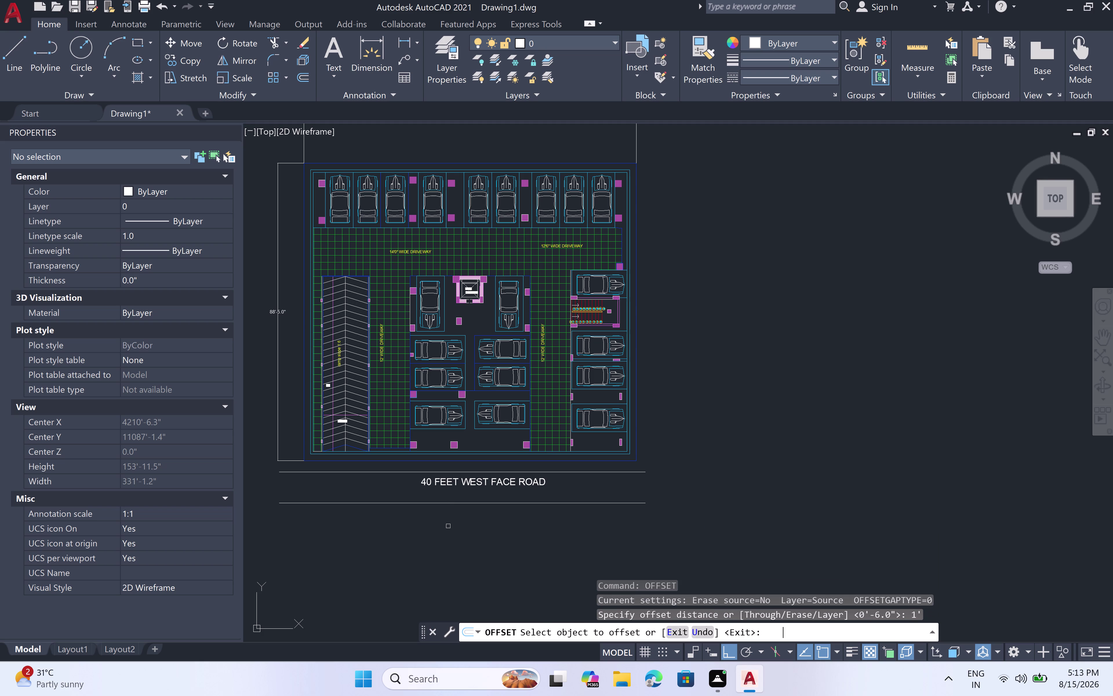
click(428, 504)
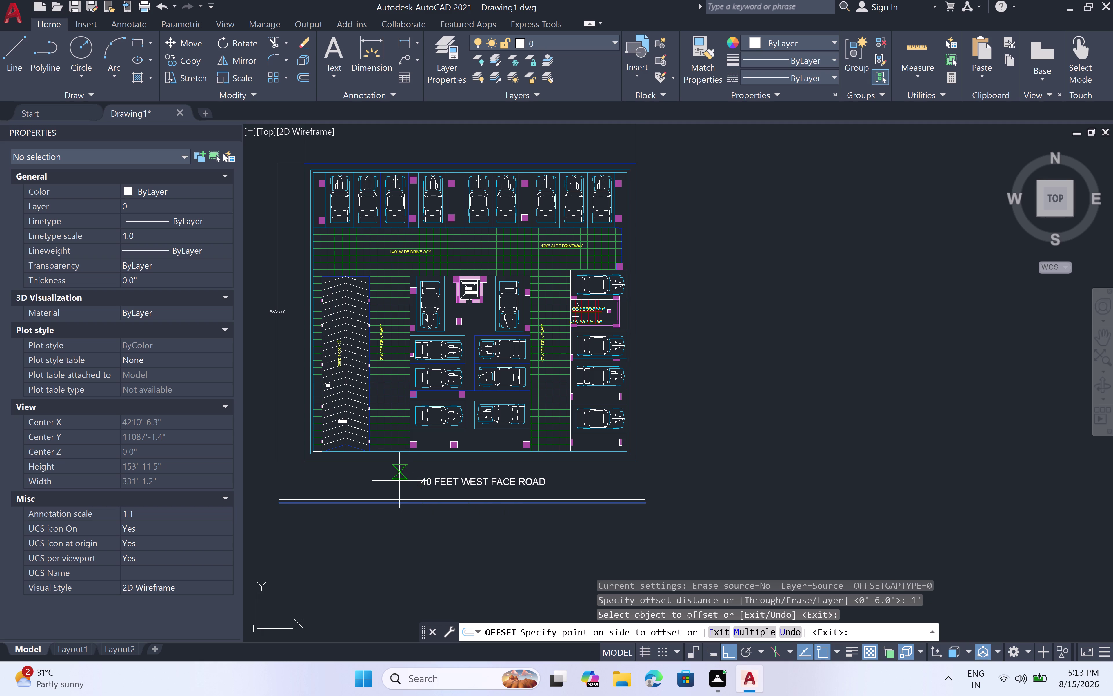
click(400, 480)
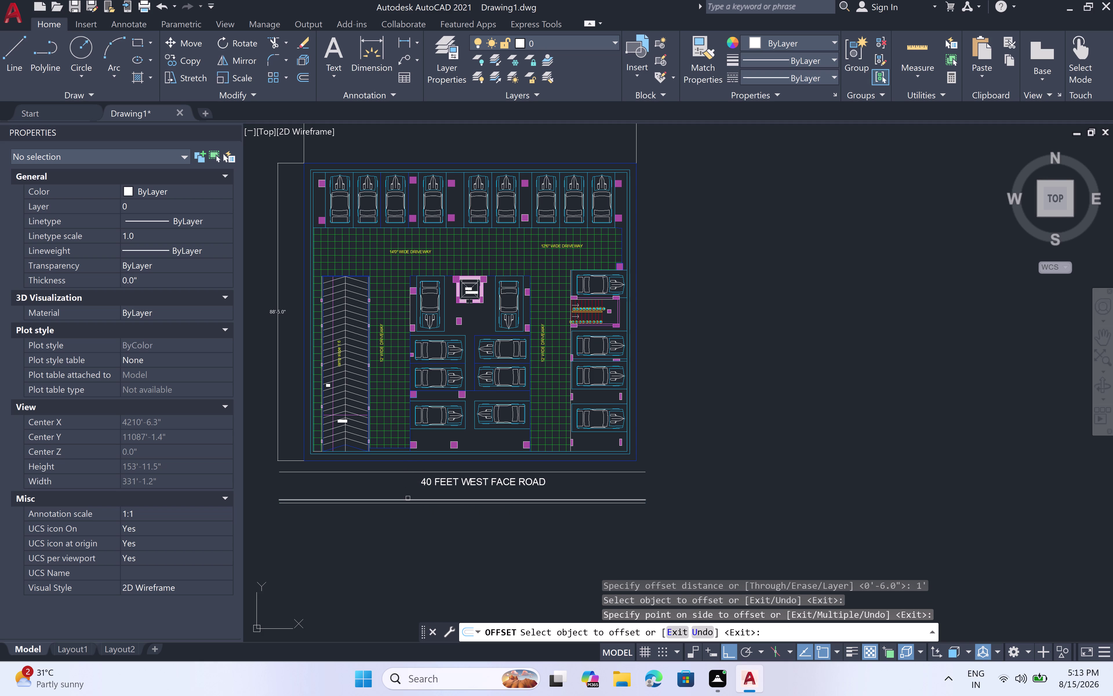
click(408, 498)
click(399, 485)
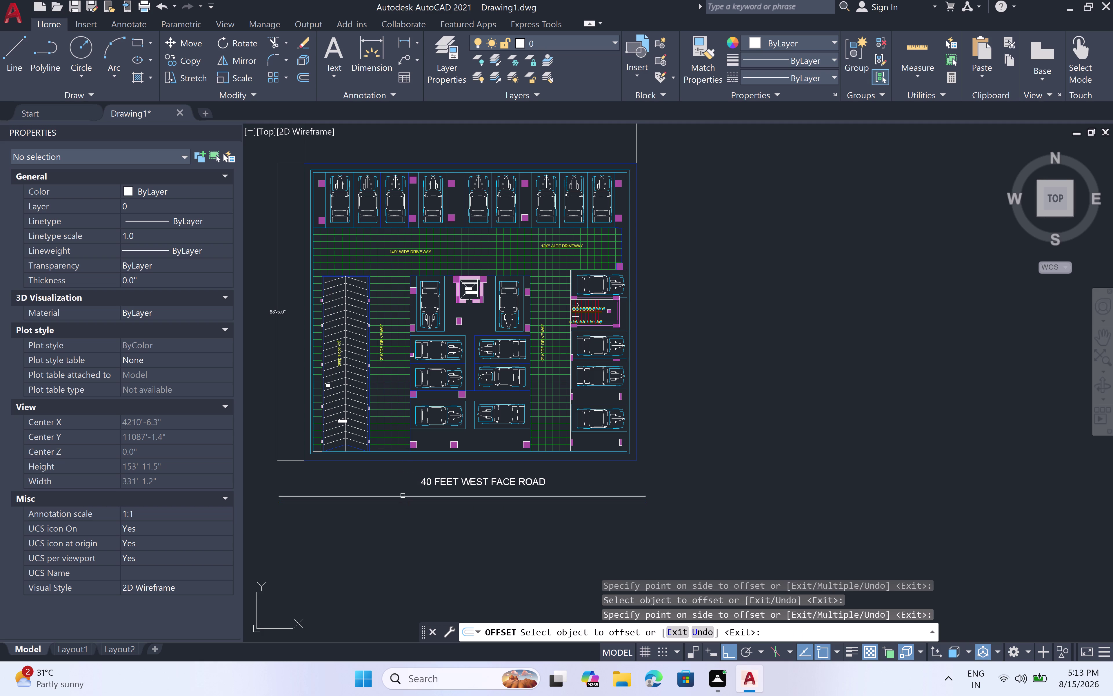
key(Escape)
scroll(up, 3)
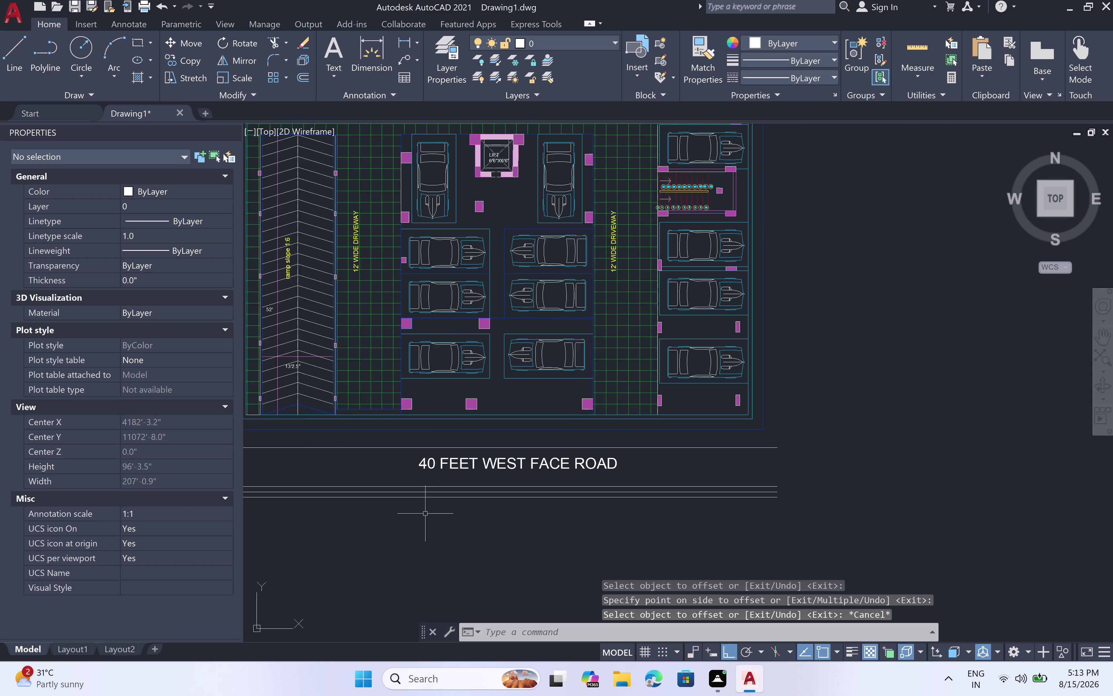
Select the two offset lines below the road label and delete them.
scroll(up, 3)
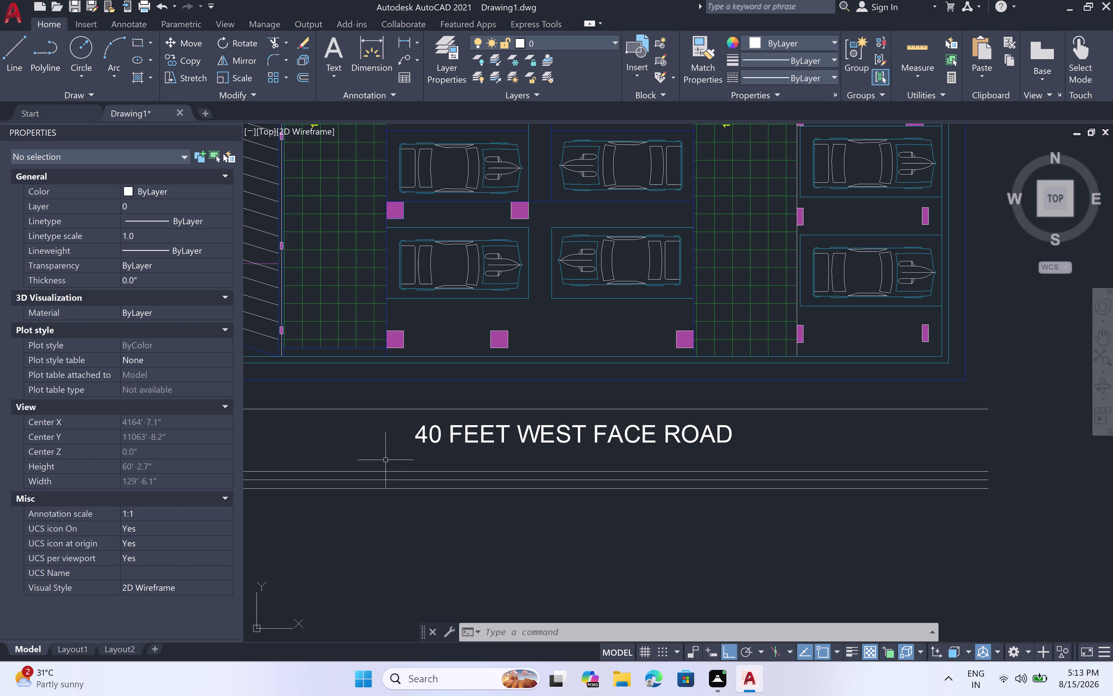
scroll(down, 3)
scroll(down, 3)
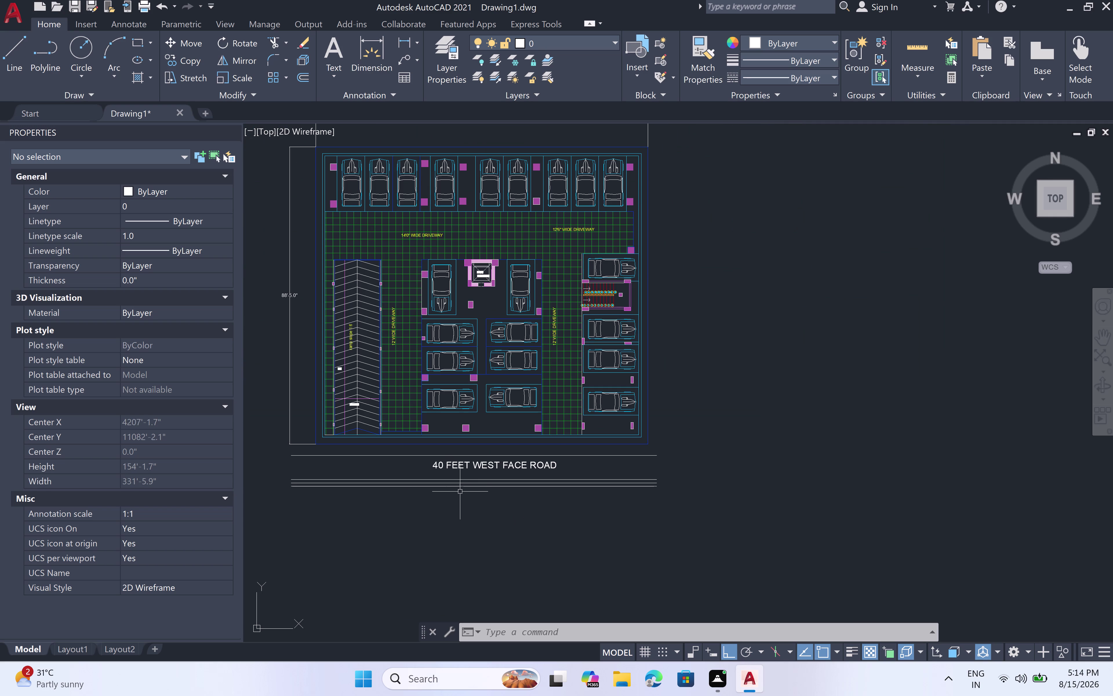
scroll(up, 3)
scroll(up, 3)
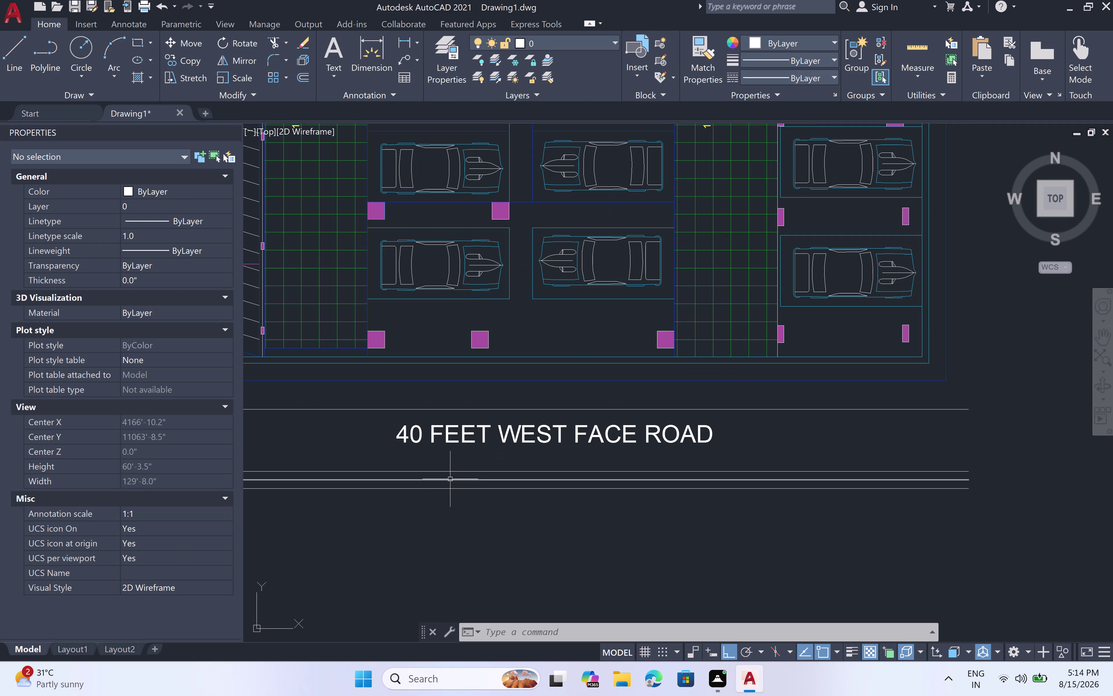
click(449, 481)
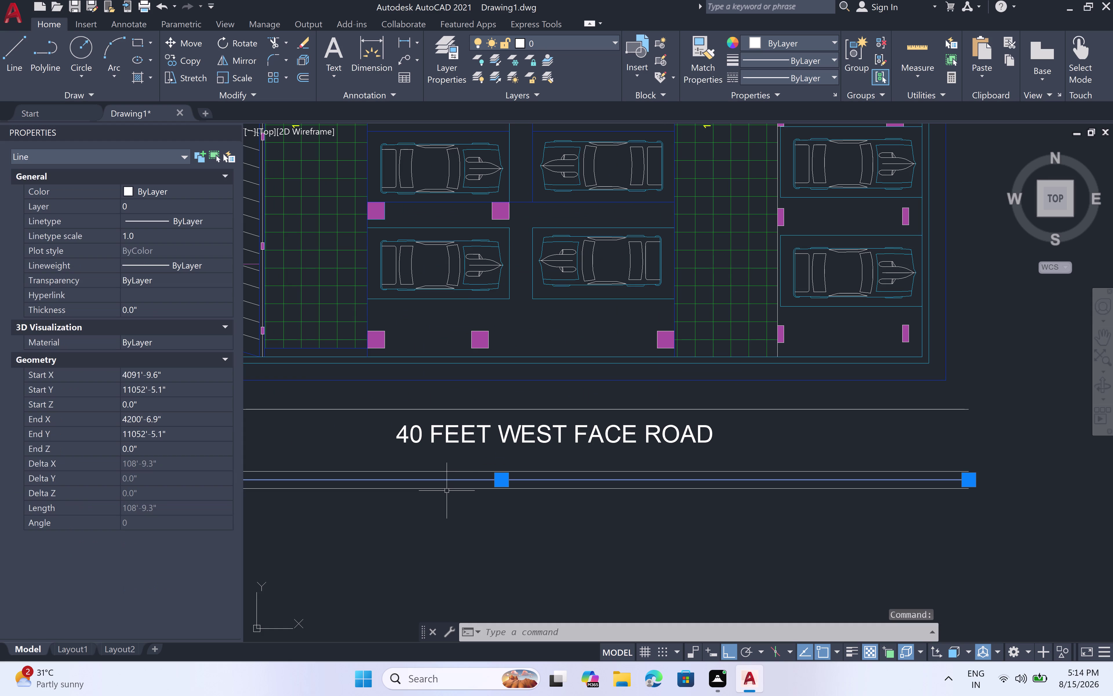
click(446, 489)
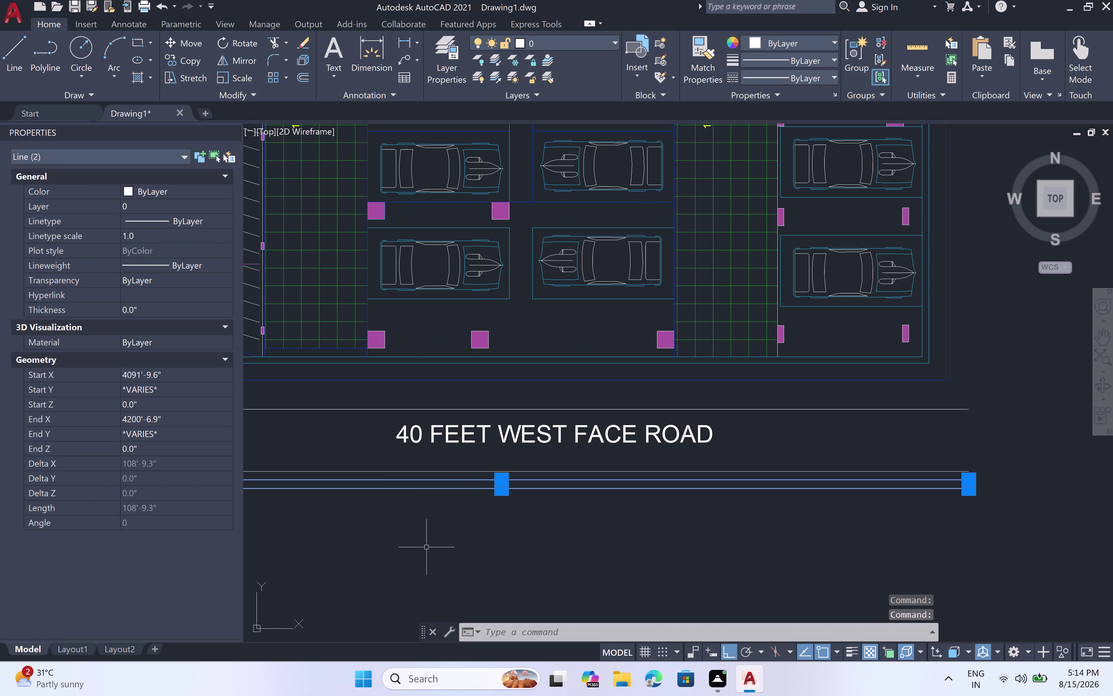
key(Delete)
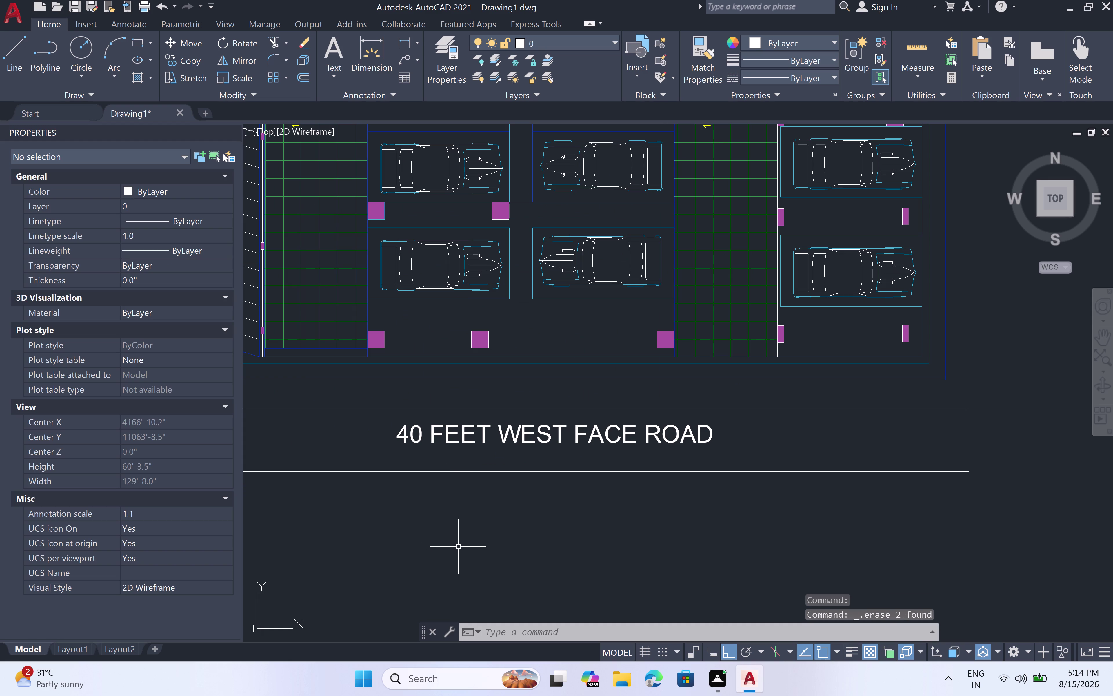
scroll(down, 3)
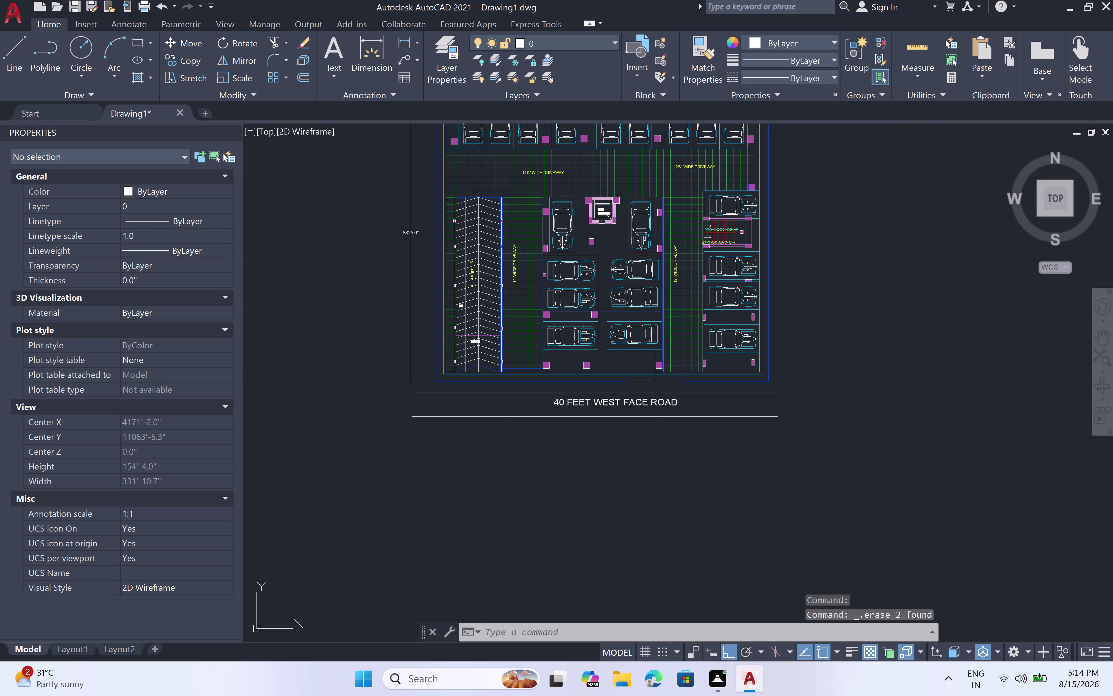
scroll(down, 3)
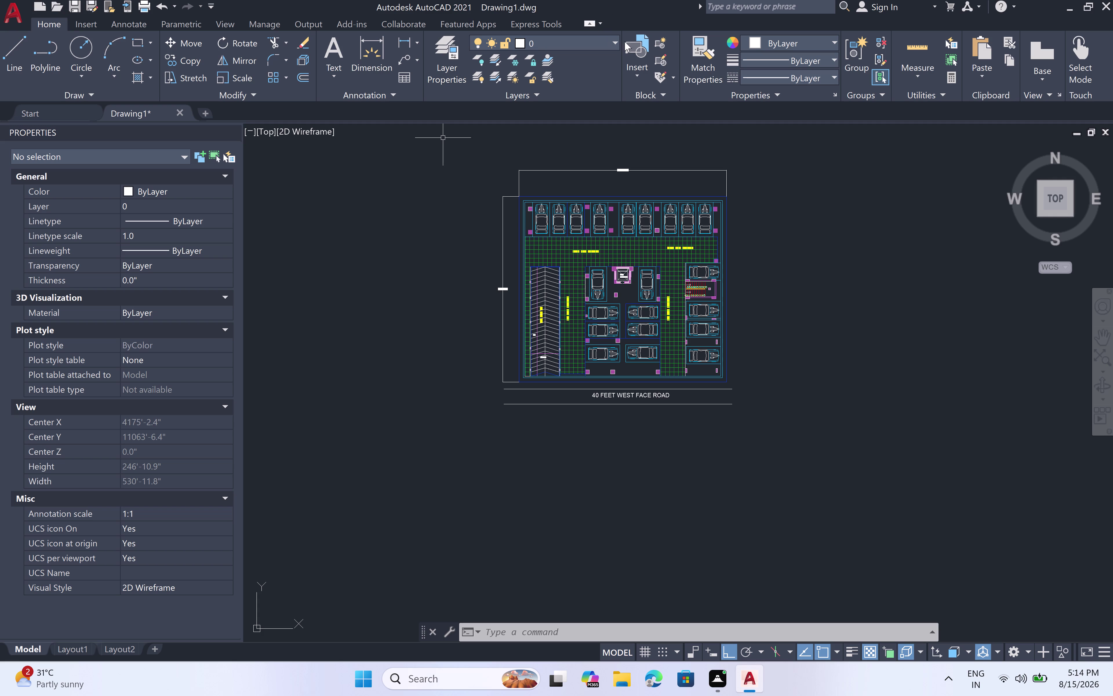
Set the hatch layer's colour to index colour 94 from the layer dropdown.
click(612, 38)
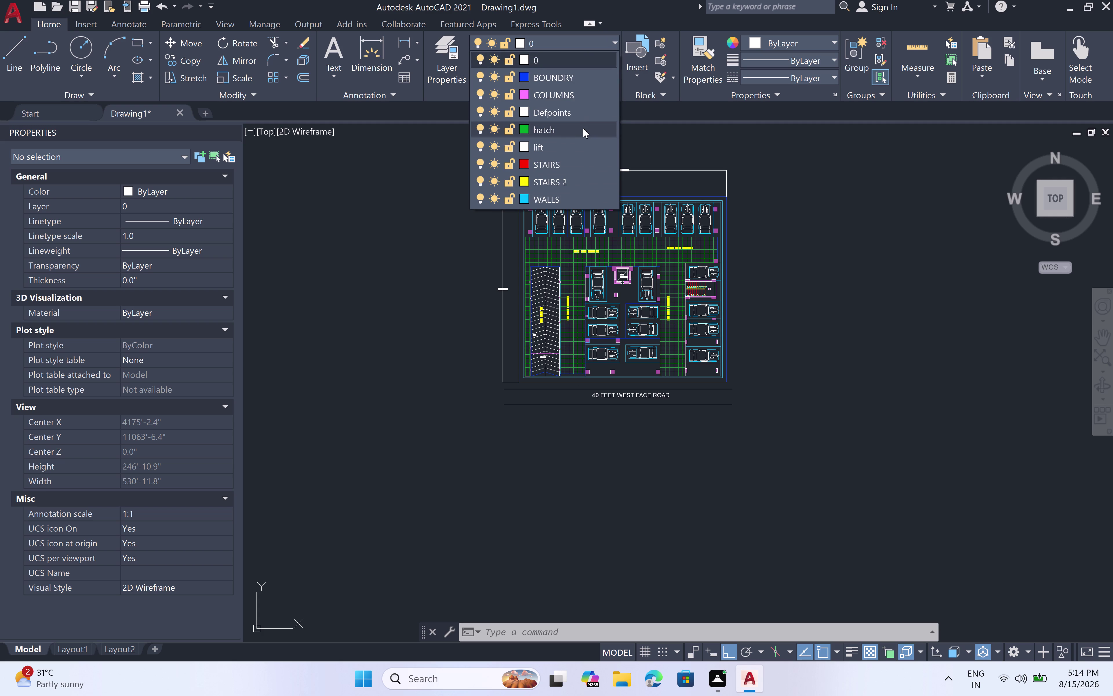
click(521, 128)
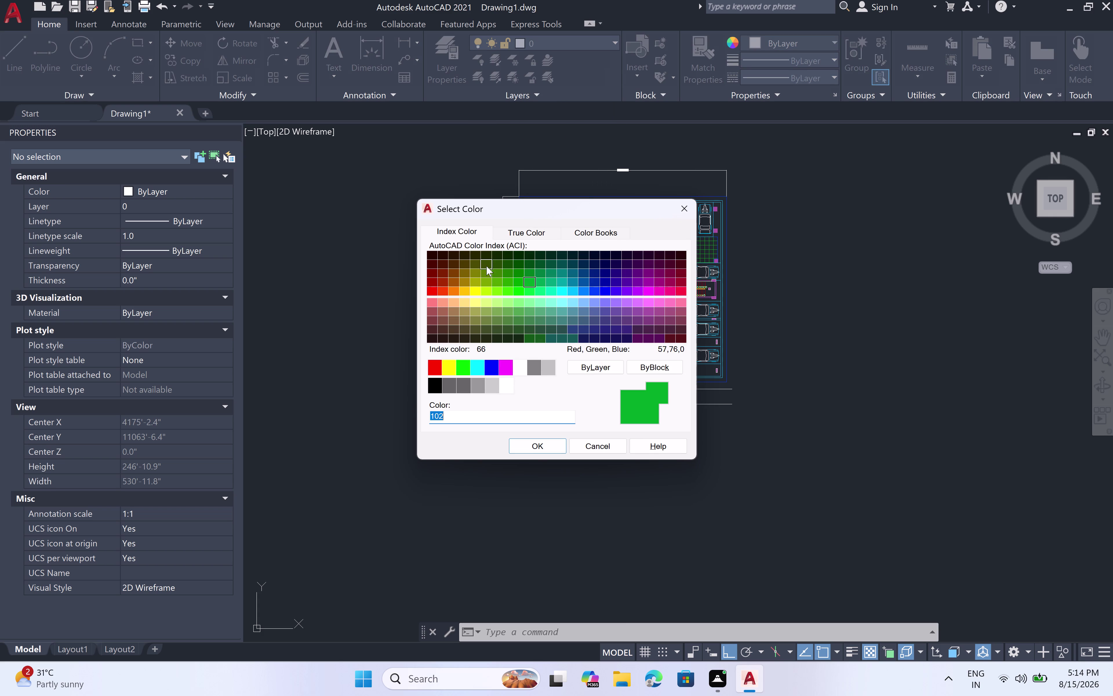
click(517, 273)
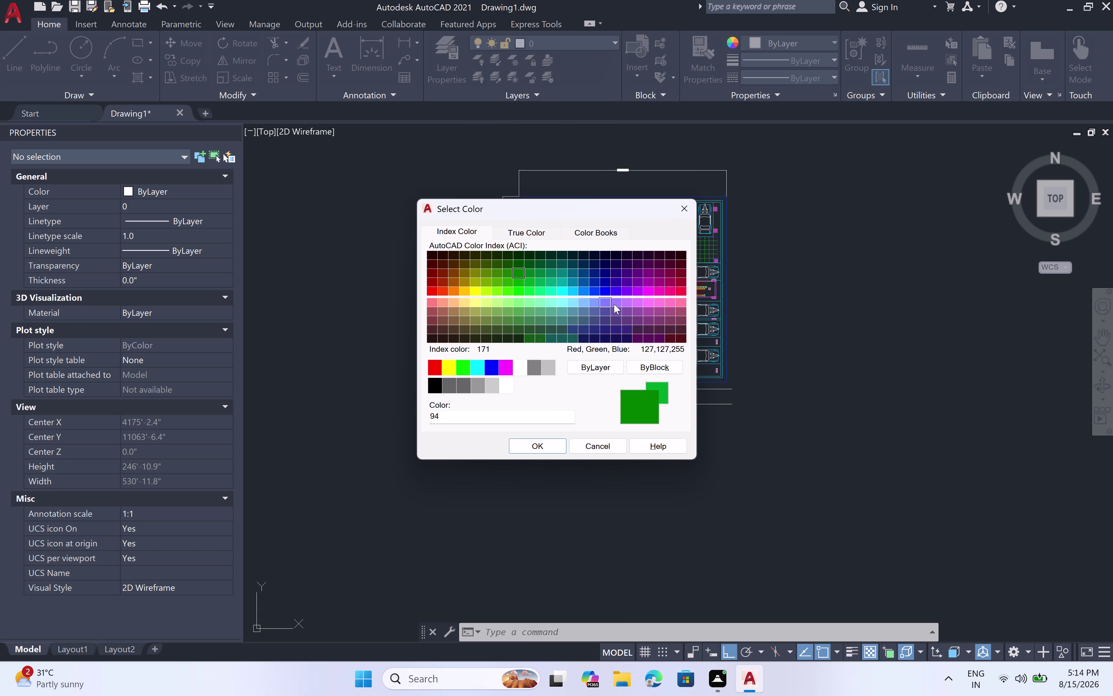
double_click(535, 439)
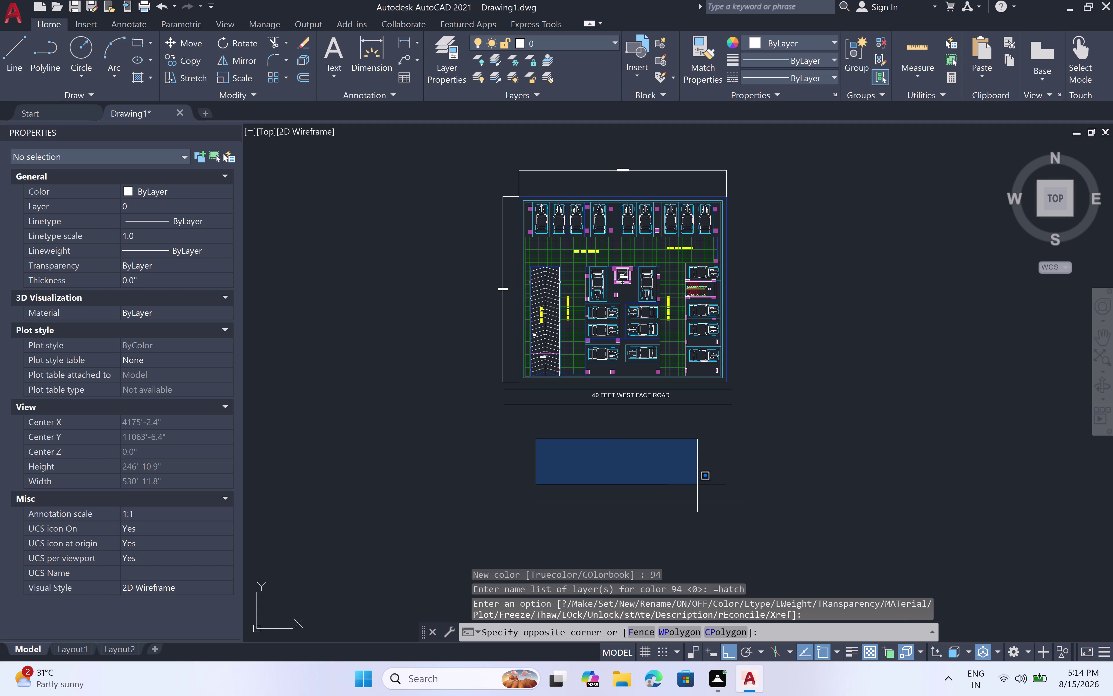
double_click(697, 484)
click(569, 415)
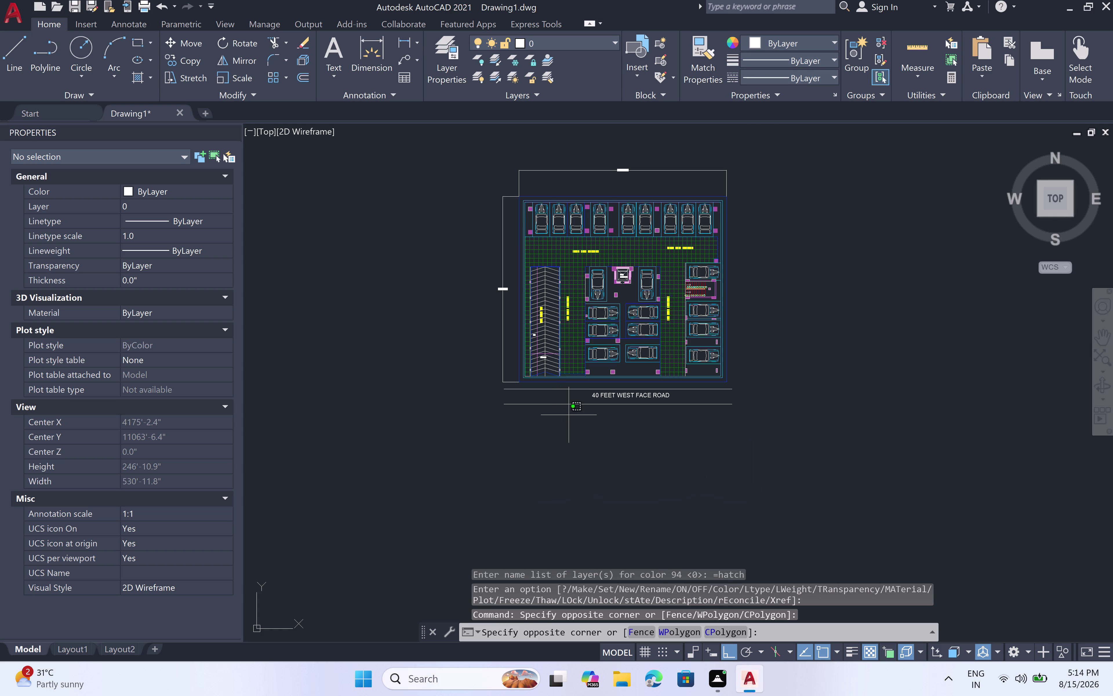
click(569, 415)
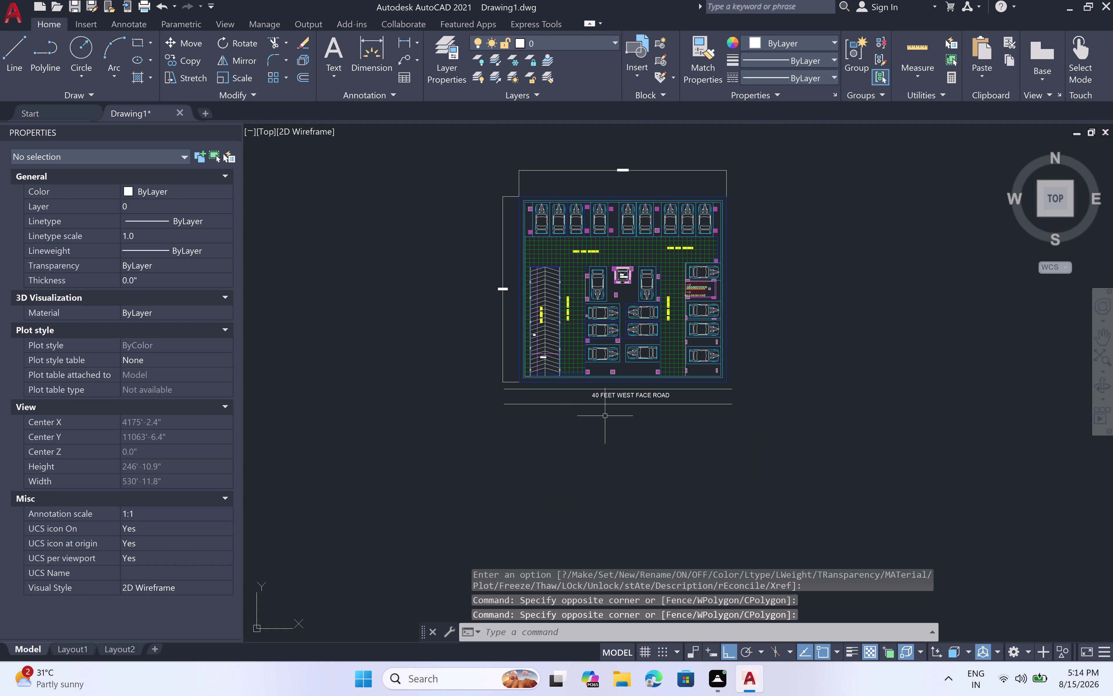
key(m)
key(t)
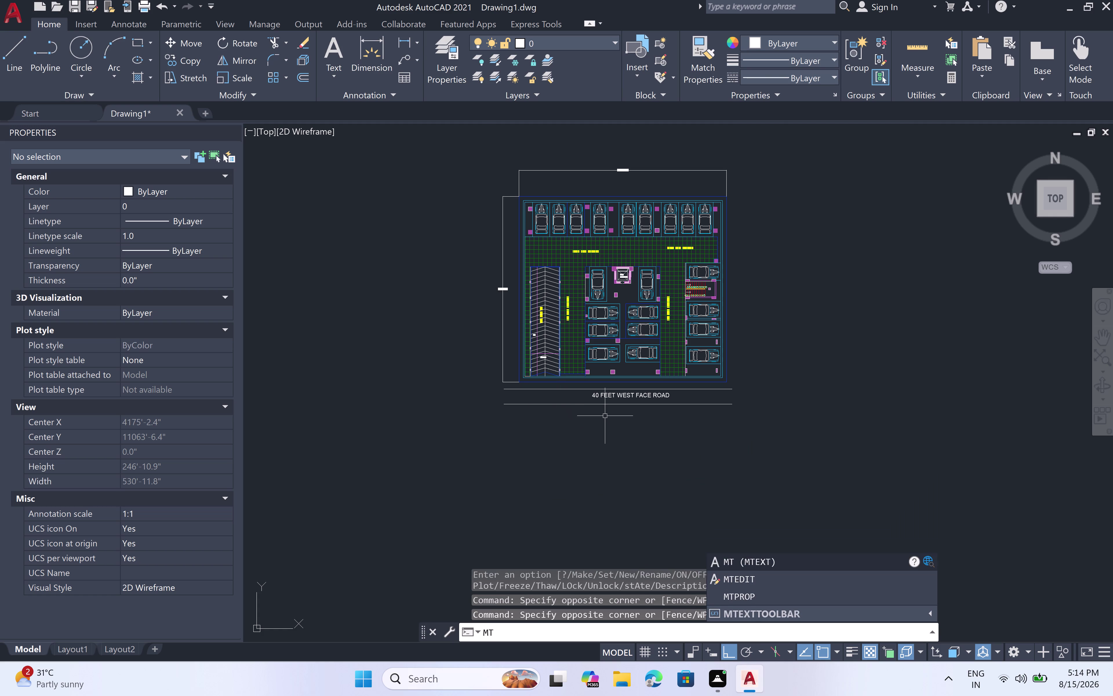
key(space)
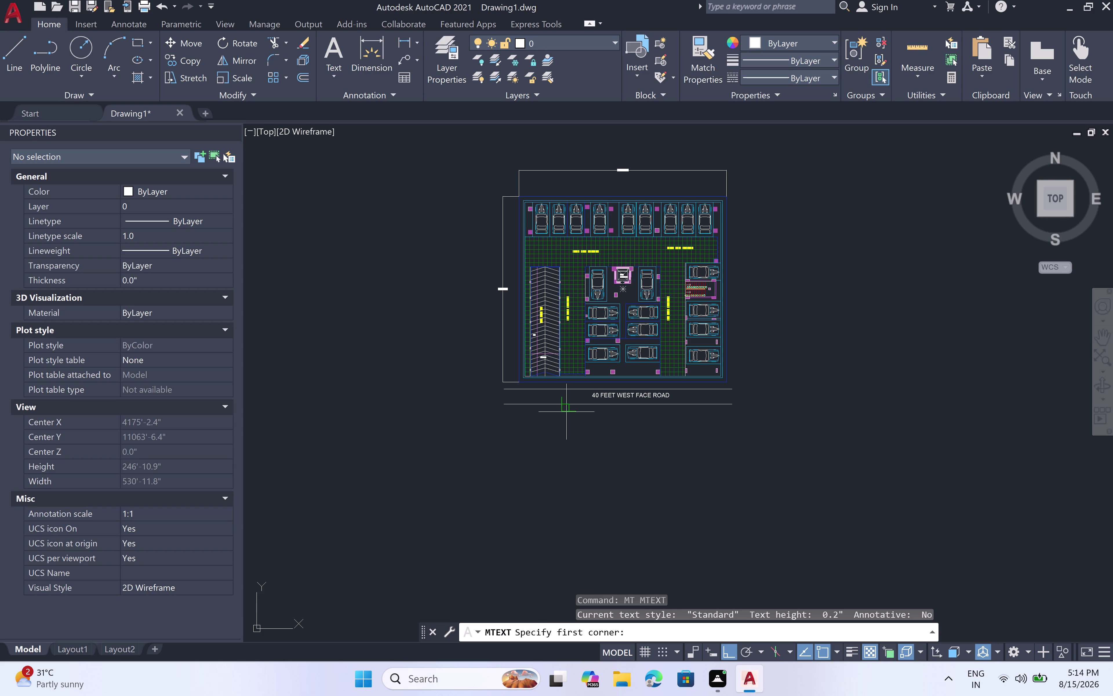
click(566, 415)
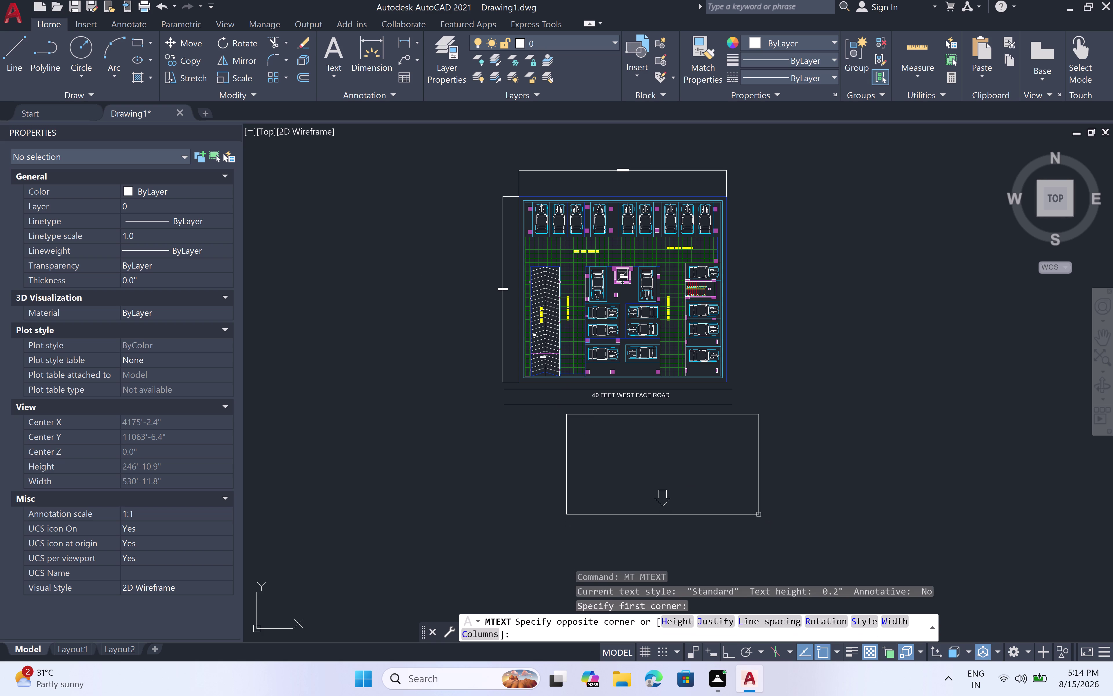
click(701, 432)
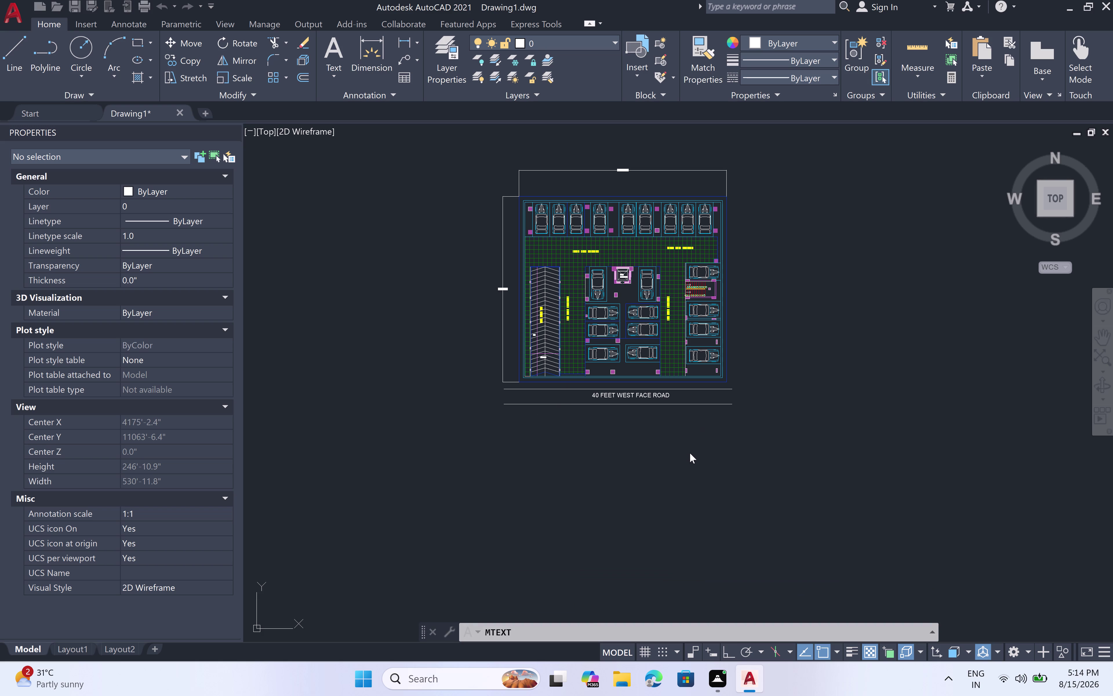
key(c)
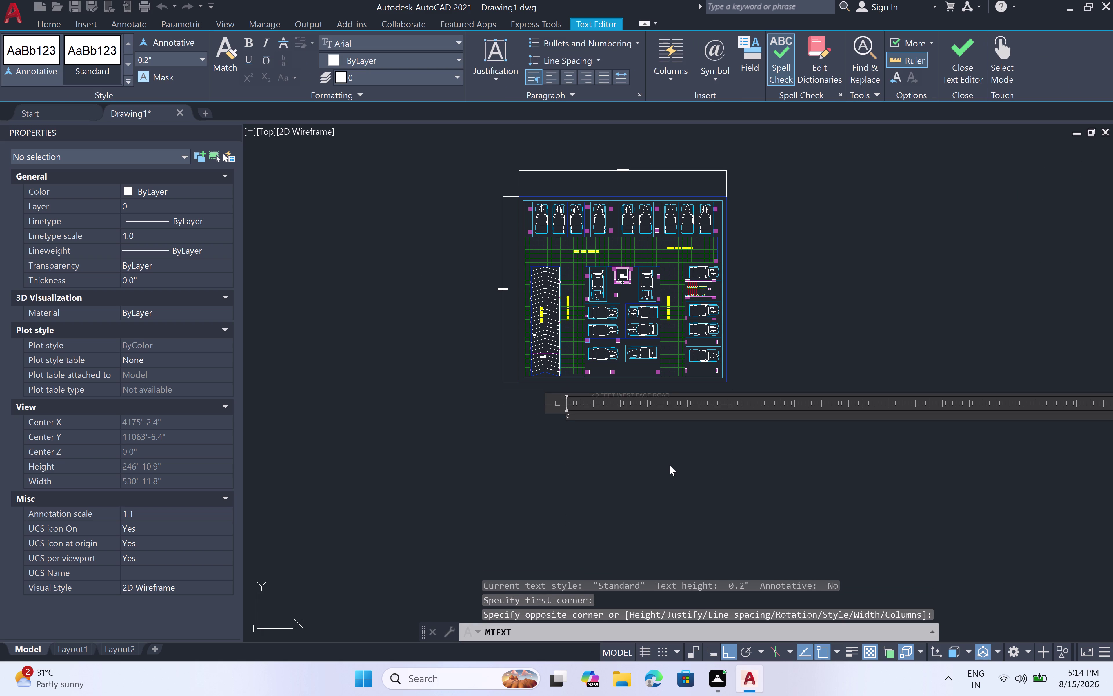
text(ELL)
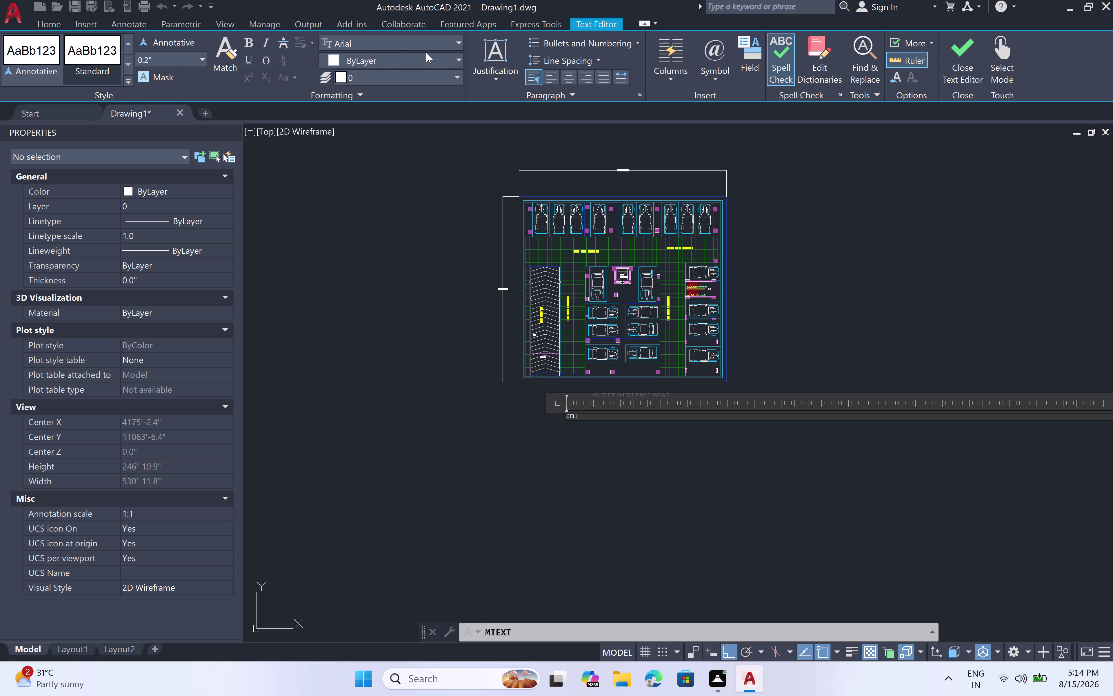
double_click(458, 57)
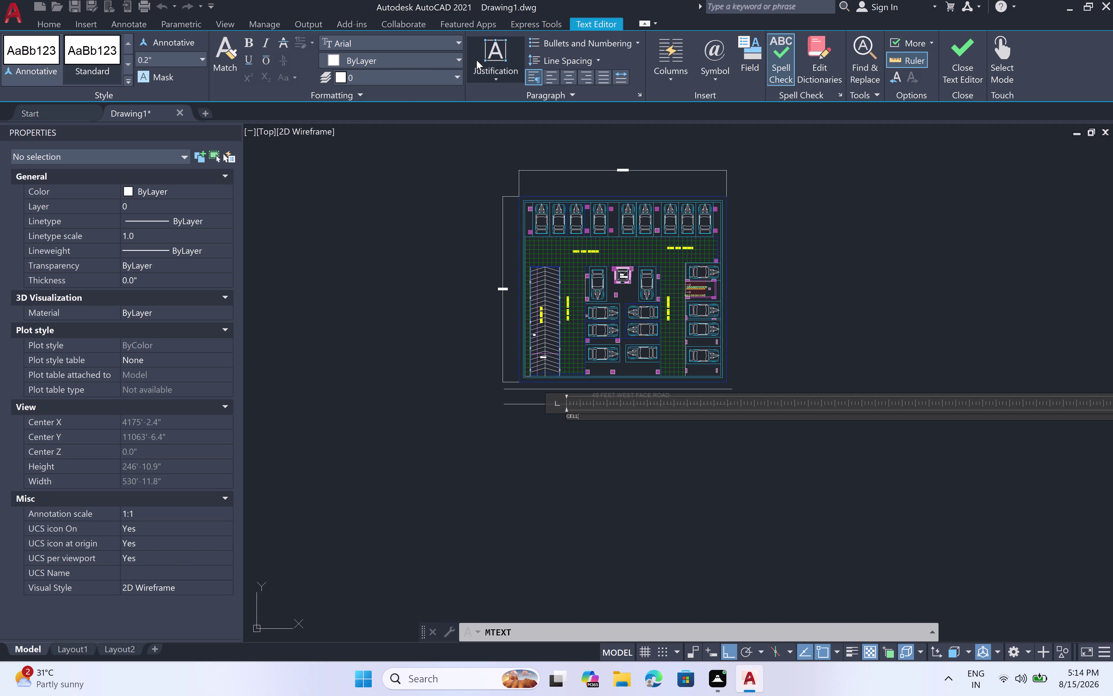
double_click(456, 71)
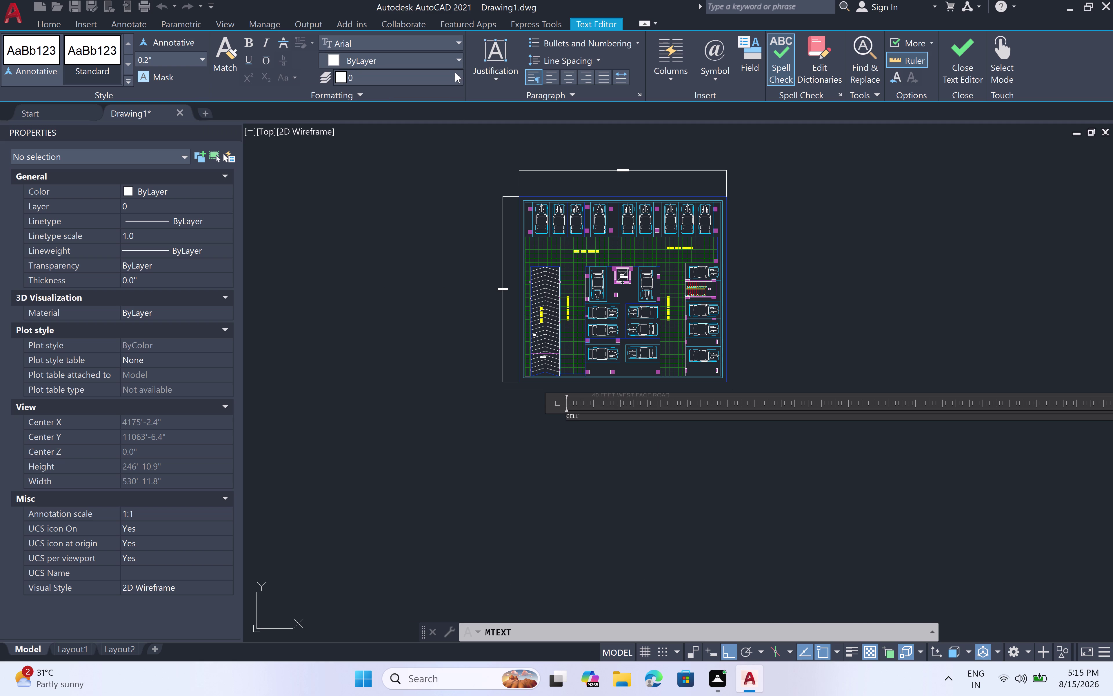
double_click(456, 77)
click(455, 77)
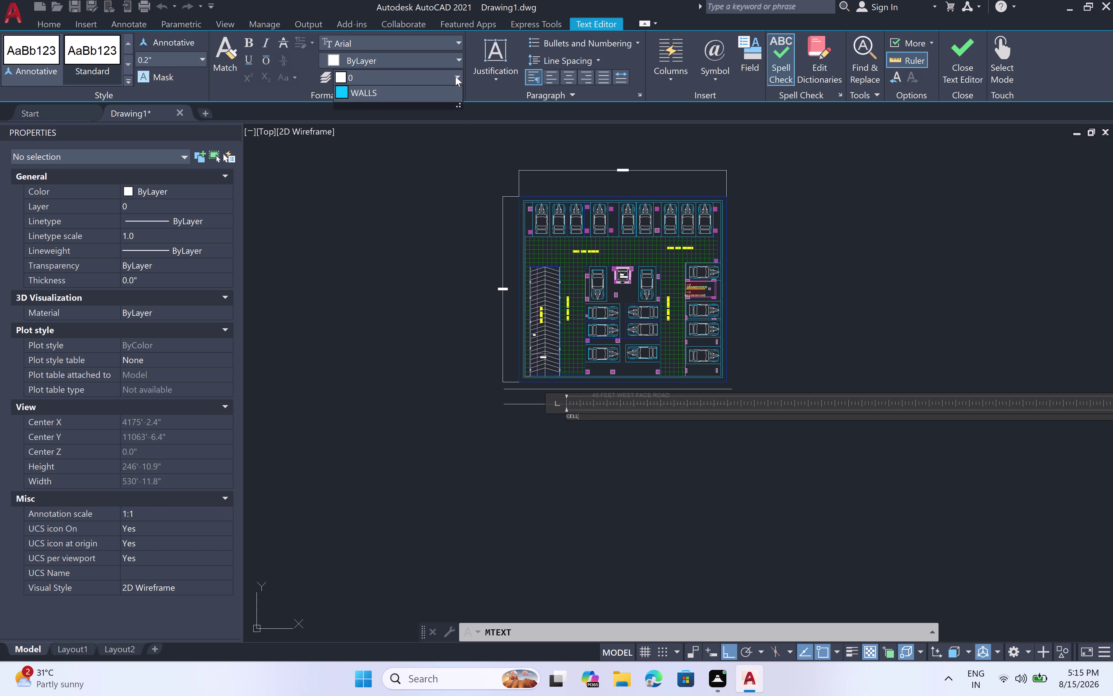
double_click(422, 181)
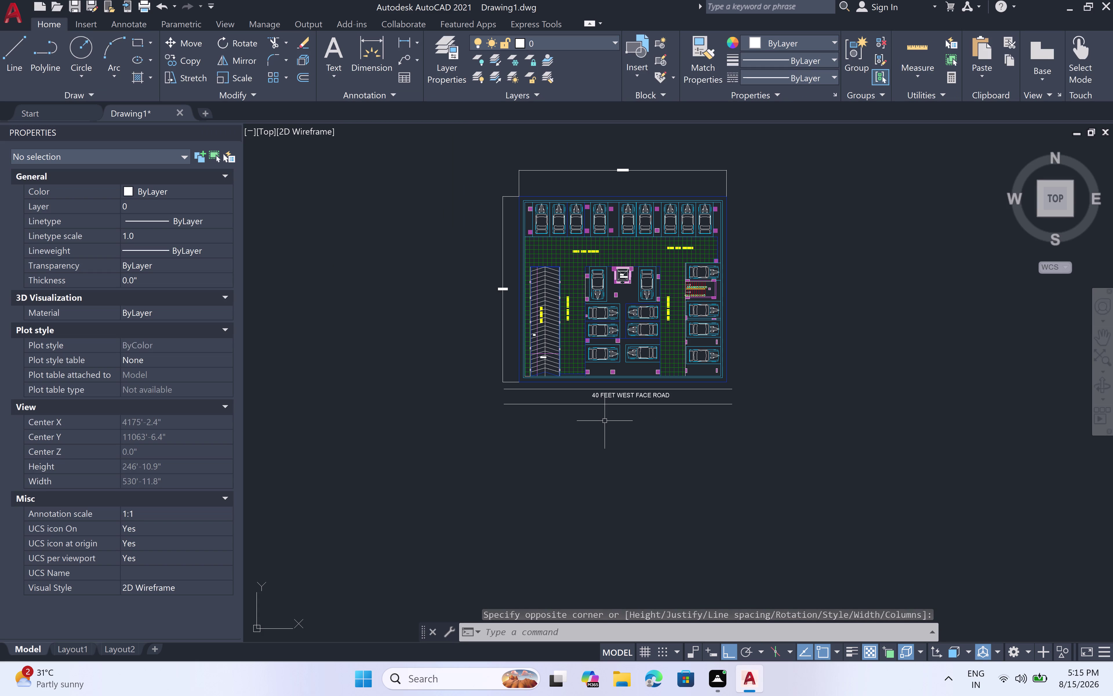
key(m)
Add a multiline 'CELLAR FLOOR' label on the hatch layer below the road label.
text(T)
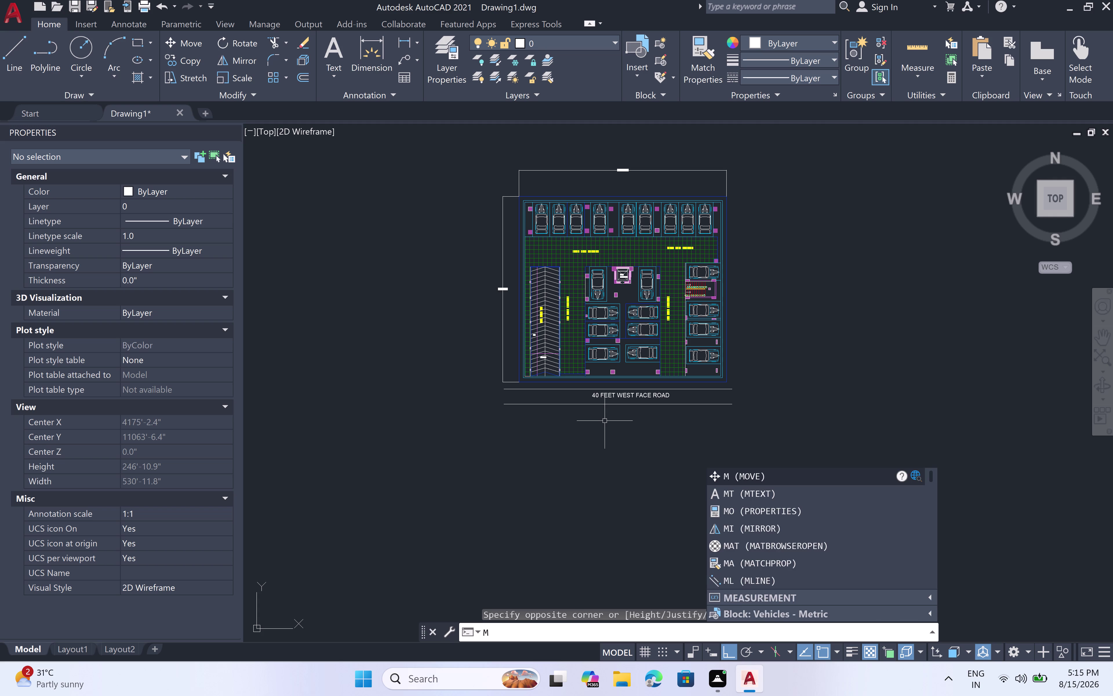
key(space)
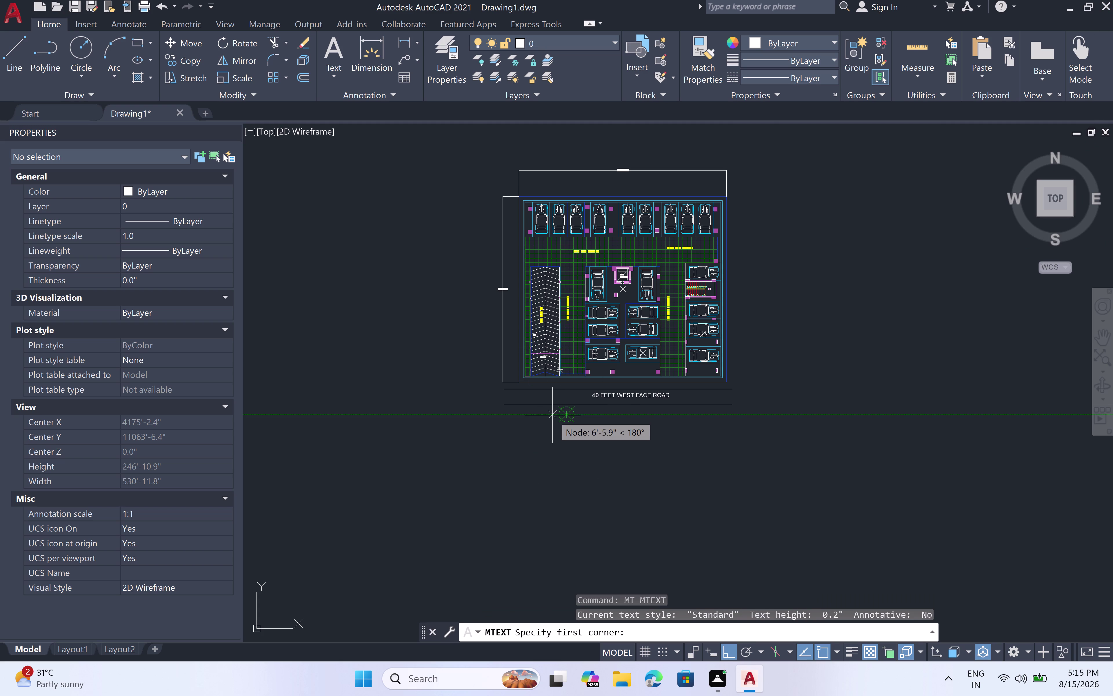
click(568, 415)
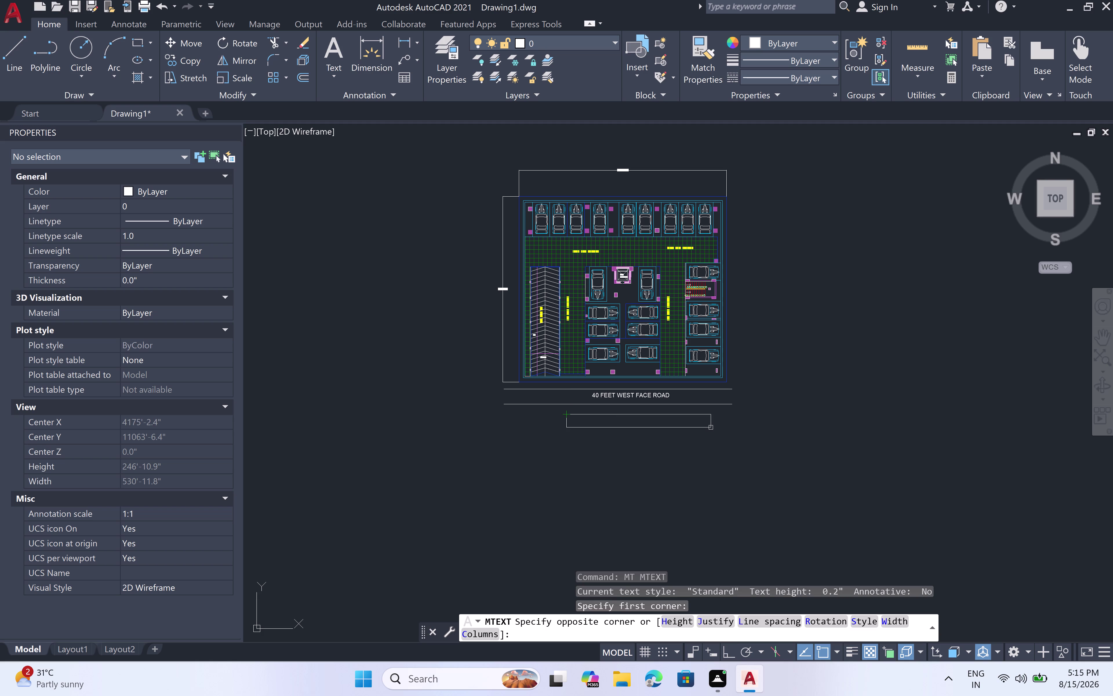
double_click(710, 427)
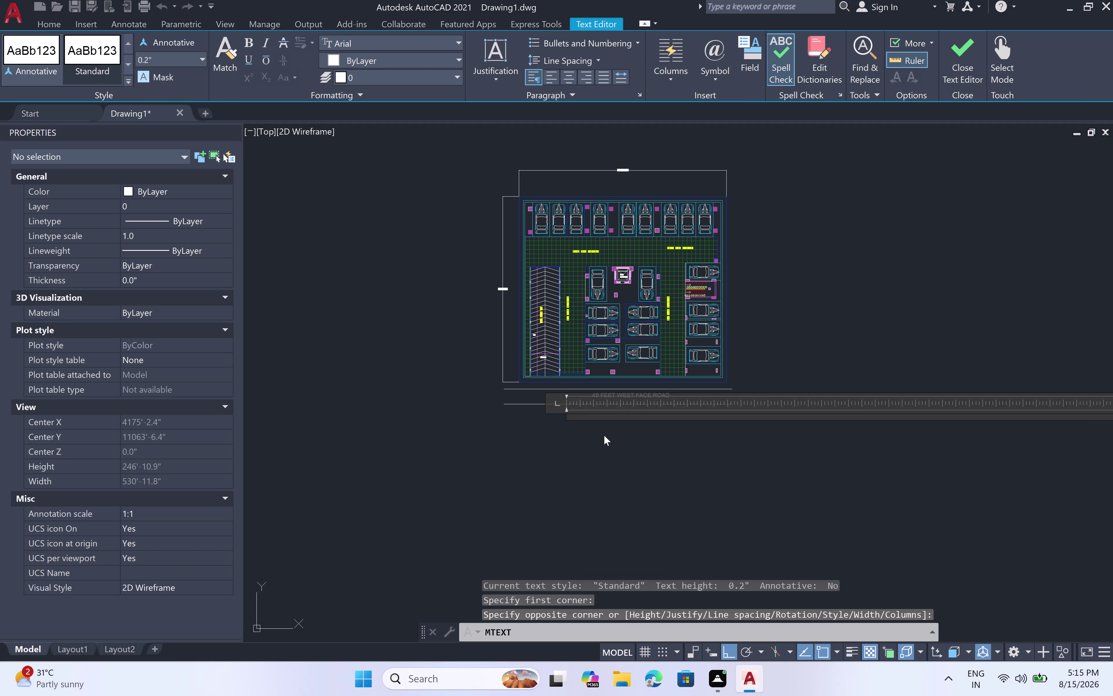
scroll(up, 3)
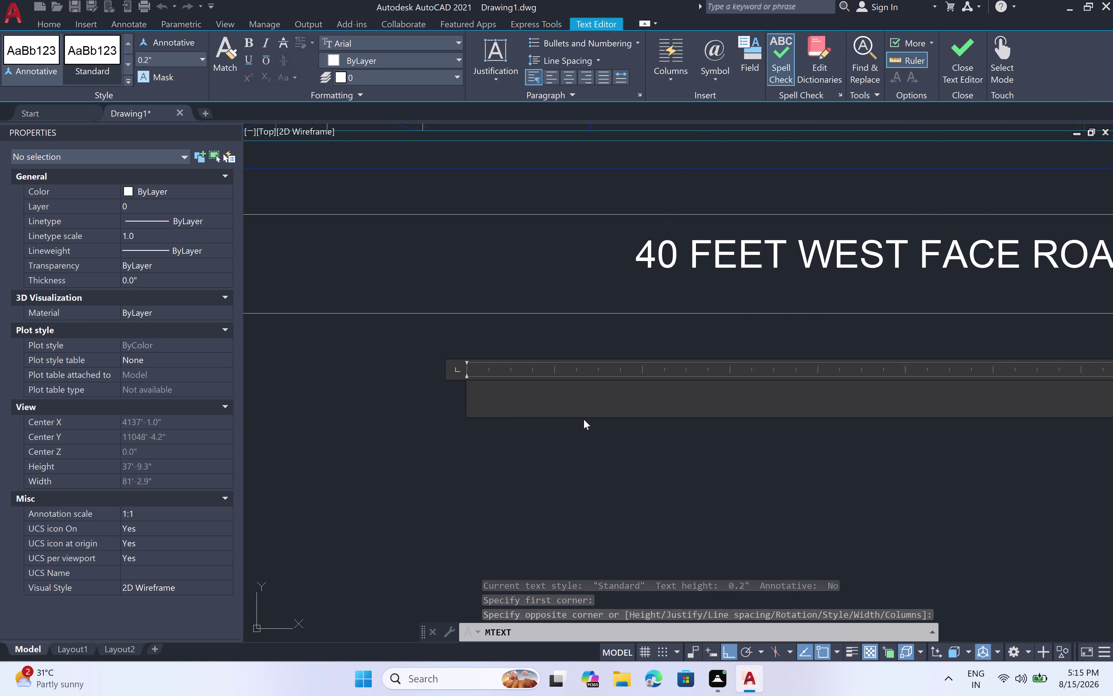
key(c)
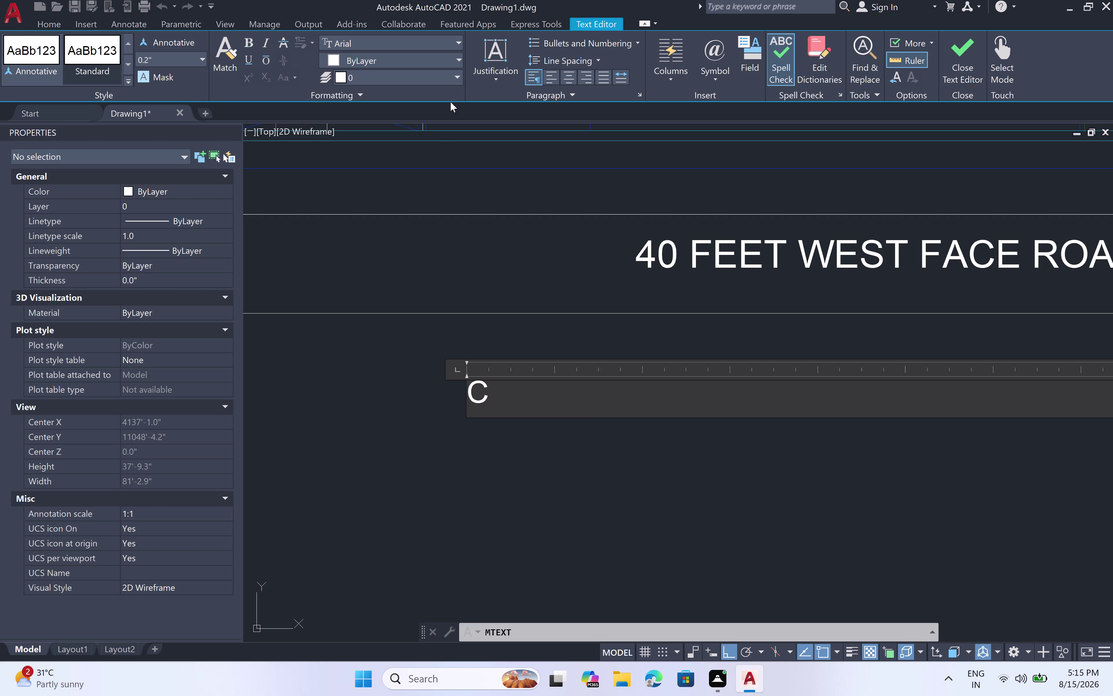
click(455, 76)
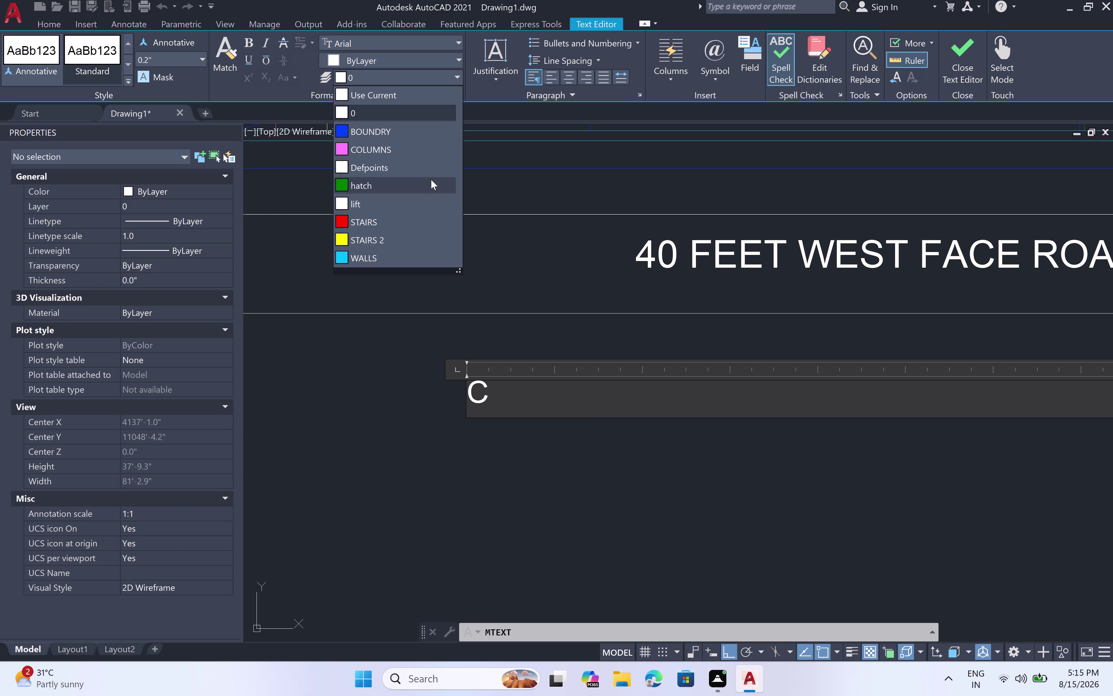
click(431, 182)
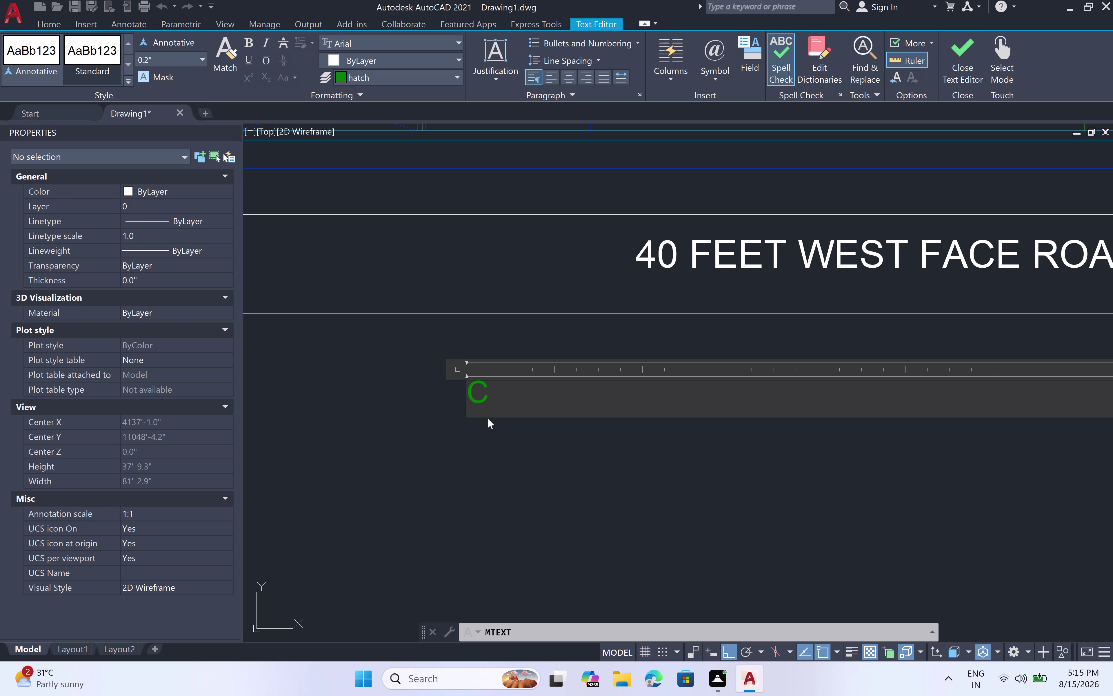
text(ELLAR)
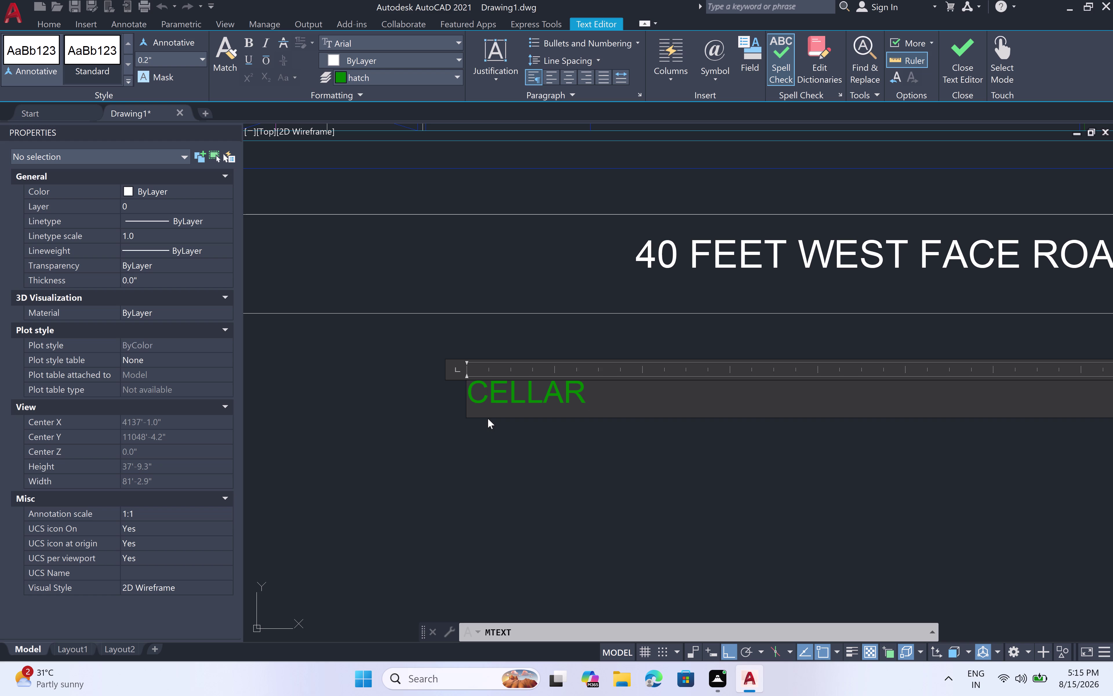
key(space)
text(FL)
text(OOR)
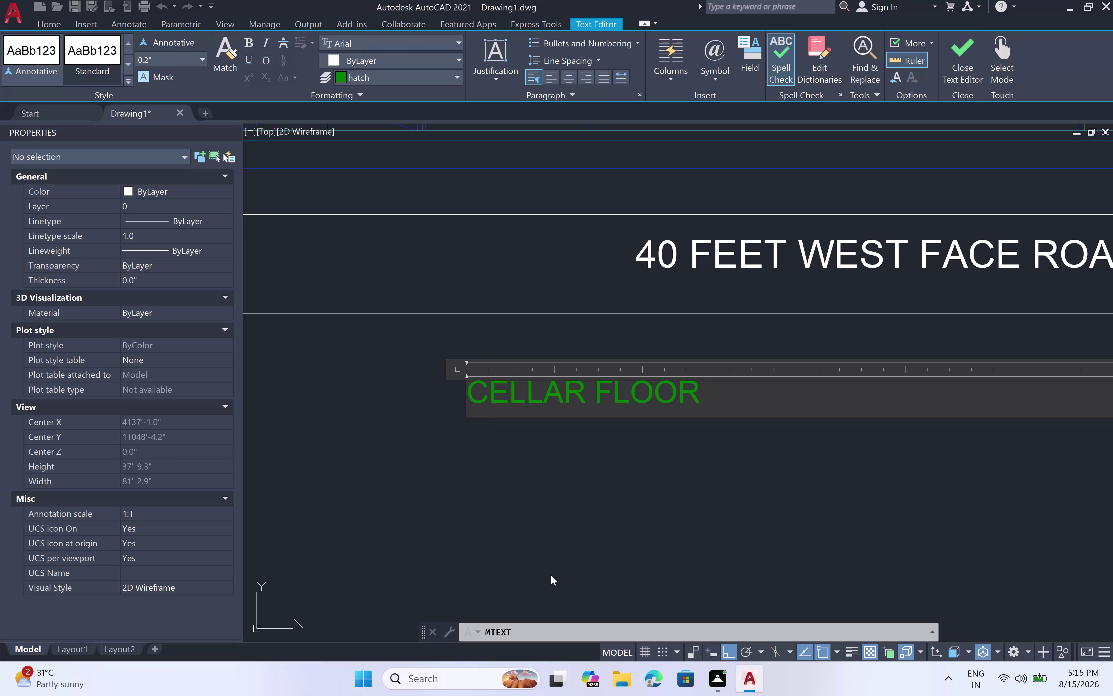
click(559, 585)
scroll(down, 3)
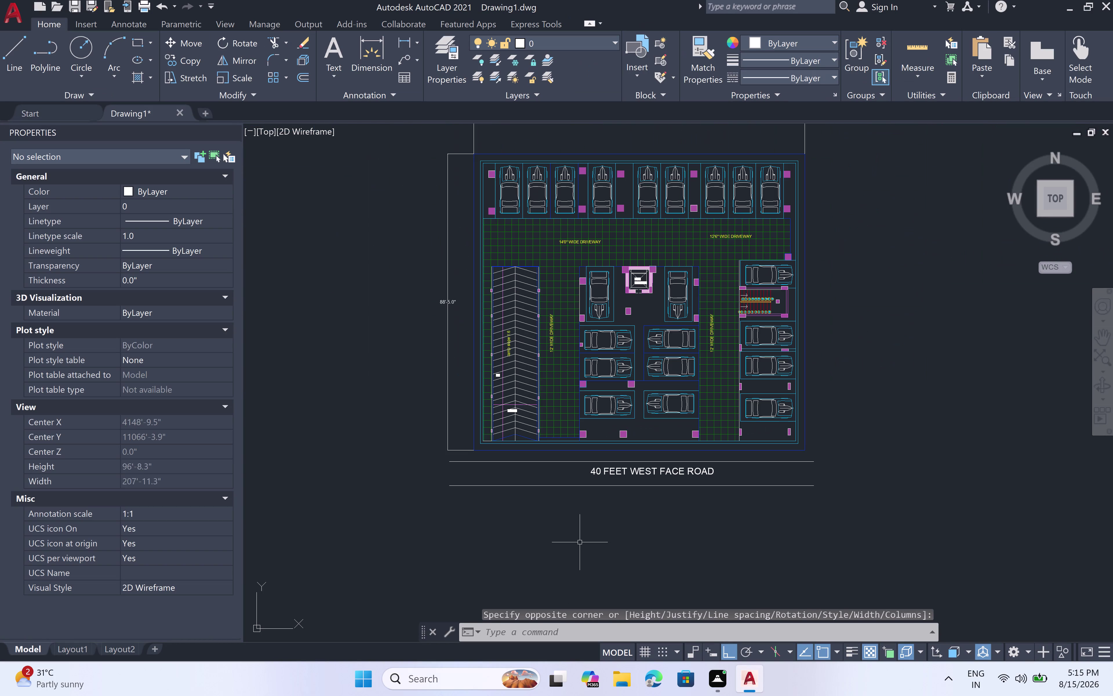
scroll(up, 3)
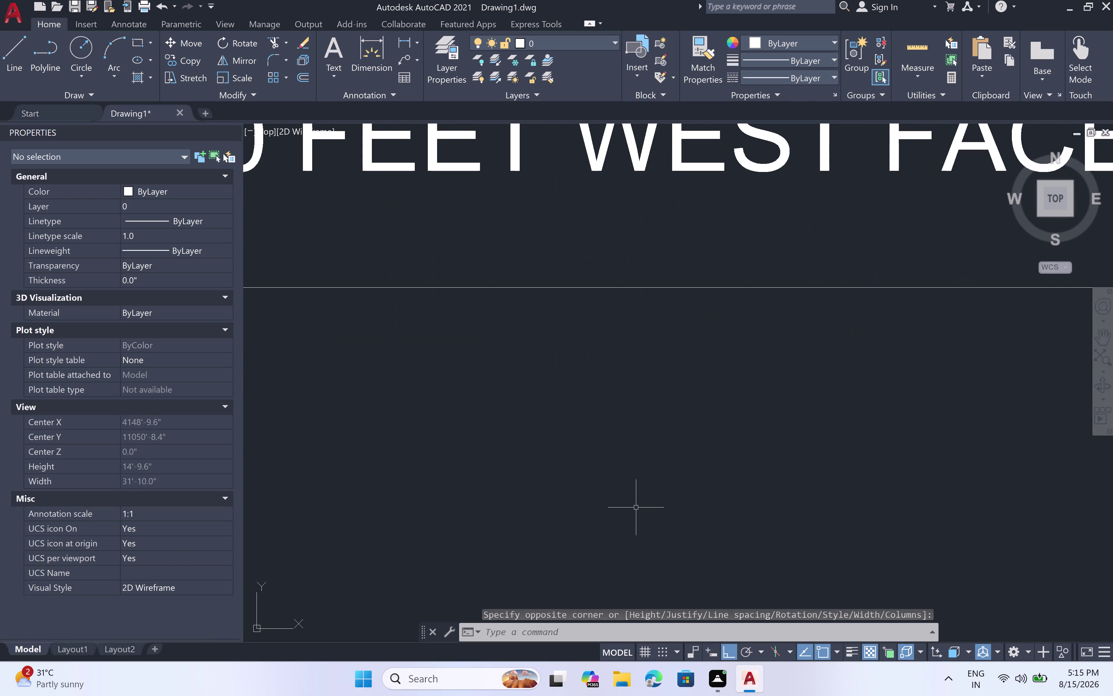
scroll(down, 3)
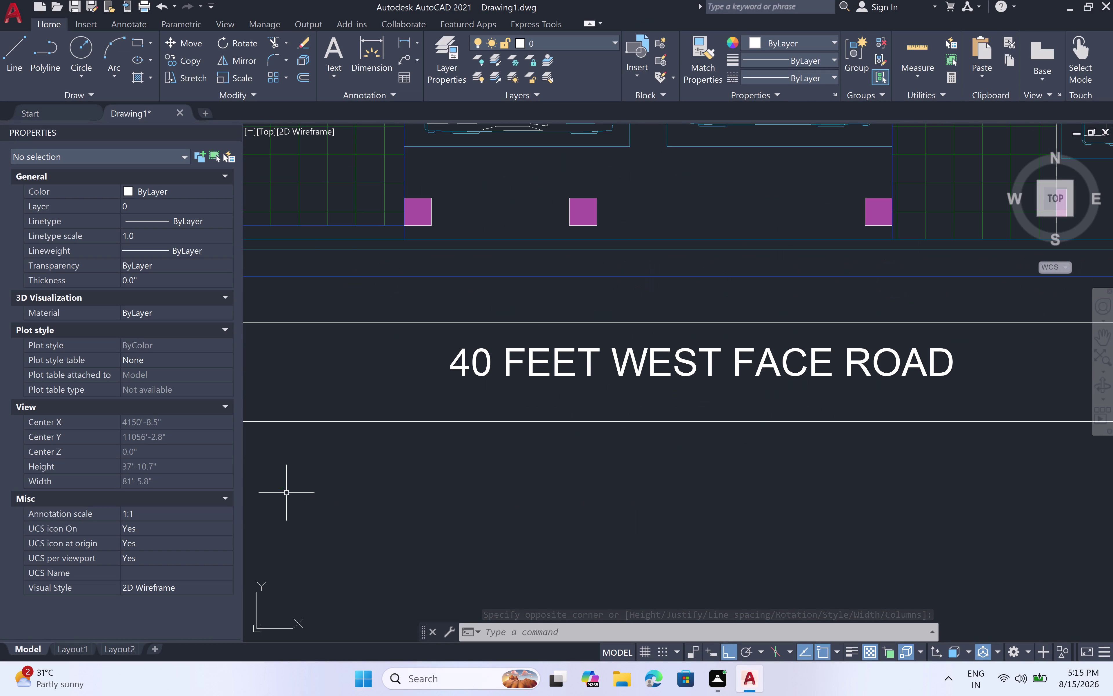
Set the CELLAR FLOOR label's text height to 1' in Properties.
click(284, 488)
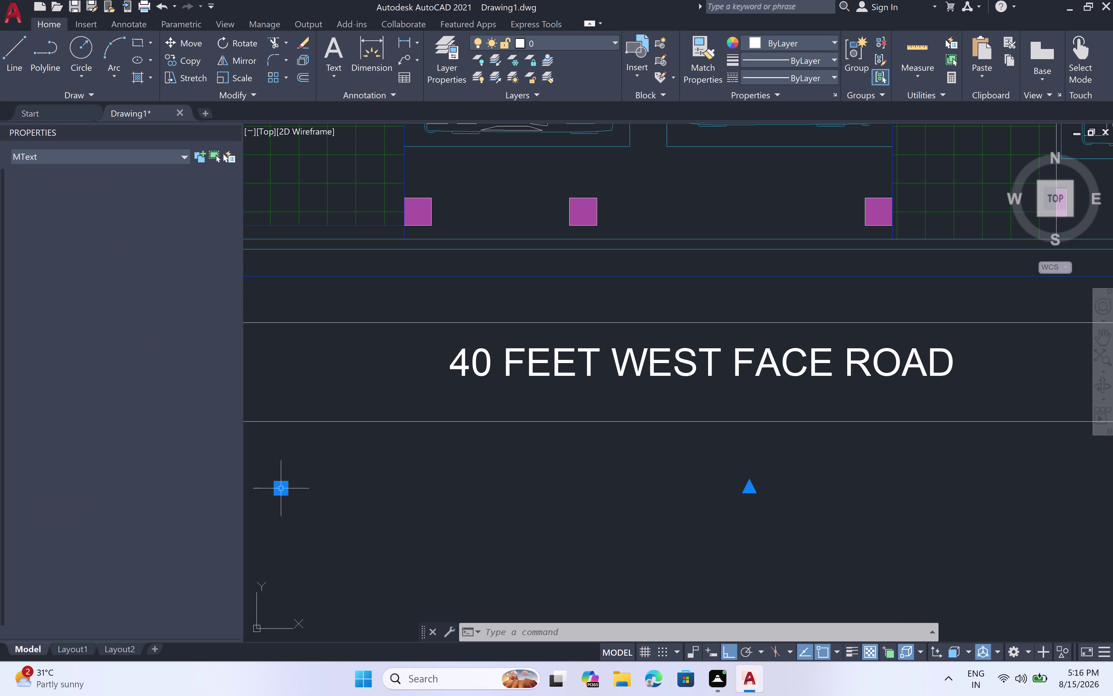
click(154, 432)
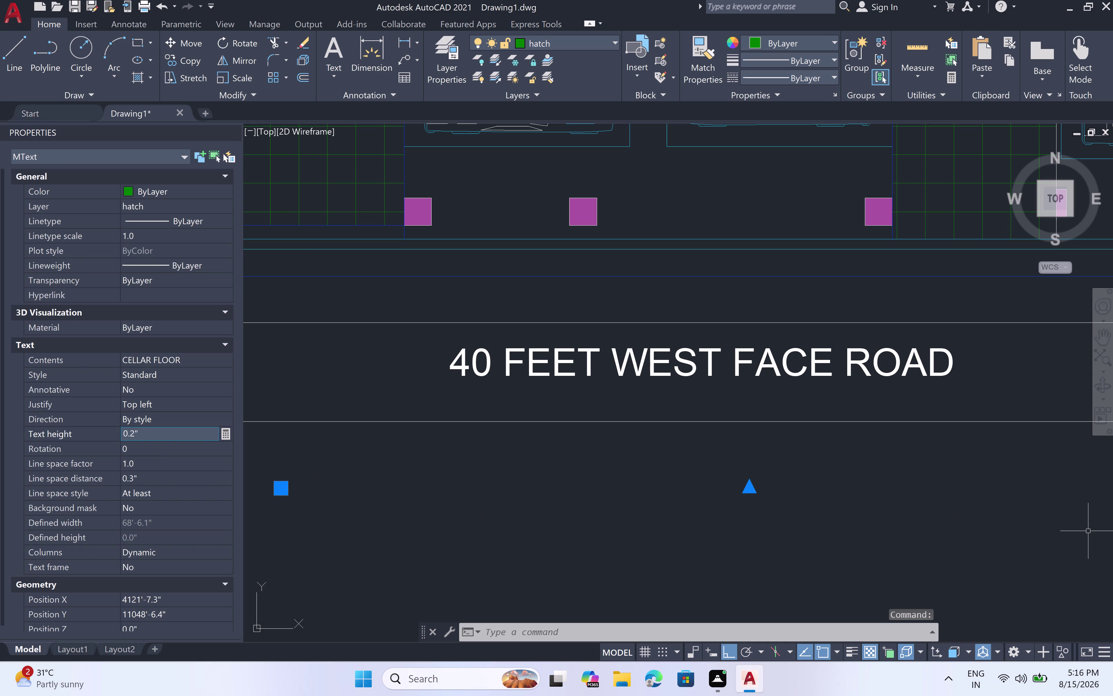
key(BackSpace)
key(BackSpace)
key(BackSpace)
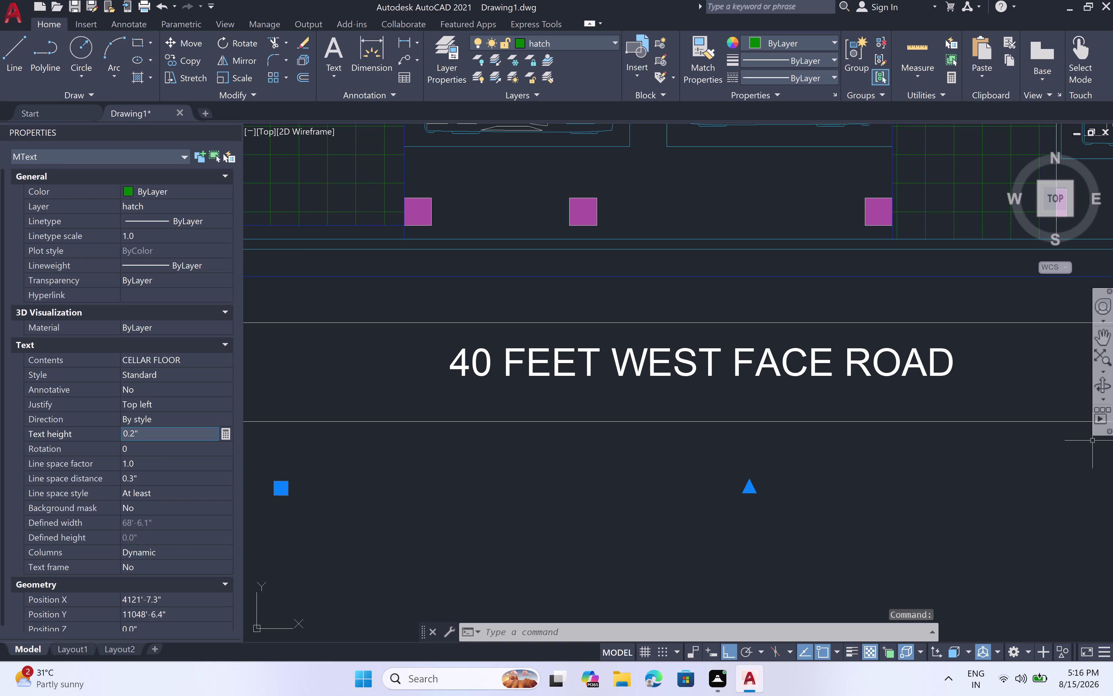
key(BackSpace)
key(BackSpace)
key(BackSpace)
key(BackSpace)
key(BackSpace)
key(BackSpace)
key(BackSpace)
key(BackSpace)
click(142, 422)
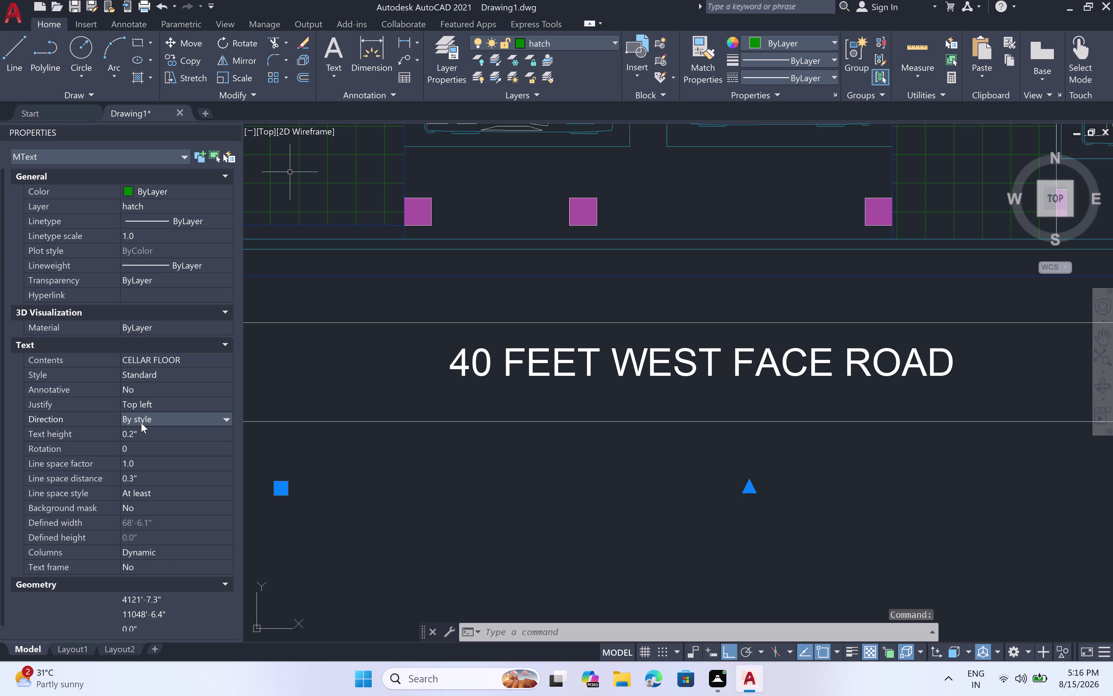
click(147, 430)
key(BackSpace)
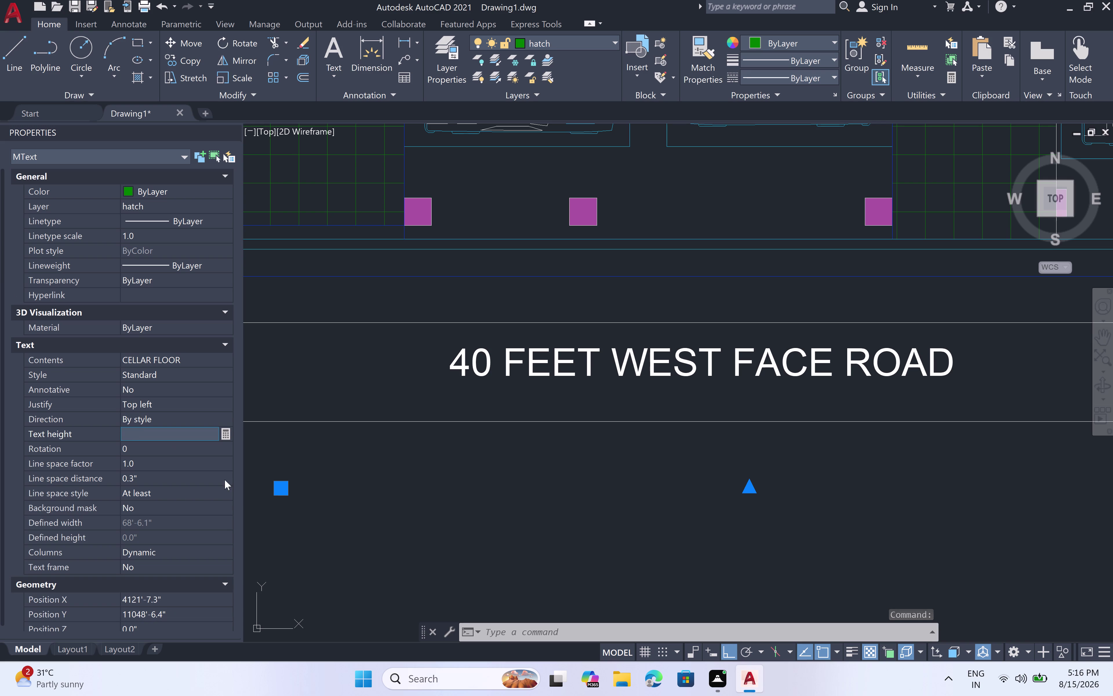
key(1)
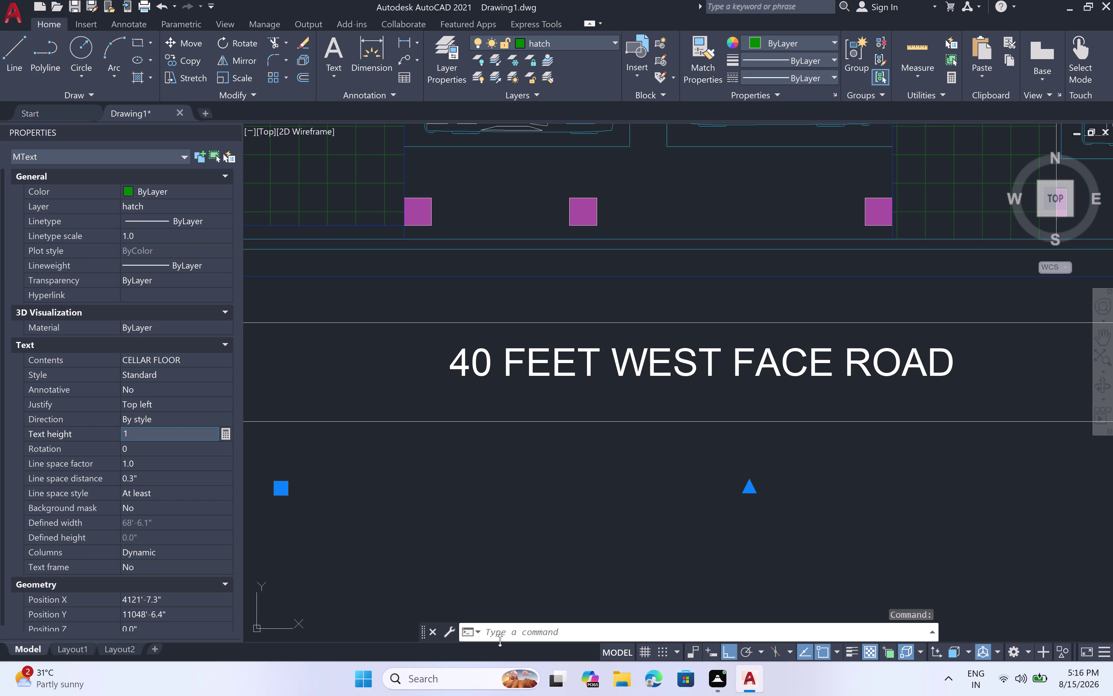
key(apostrophe)
key(space)
click(626, 596)
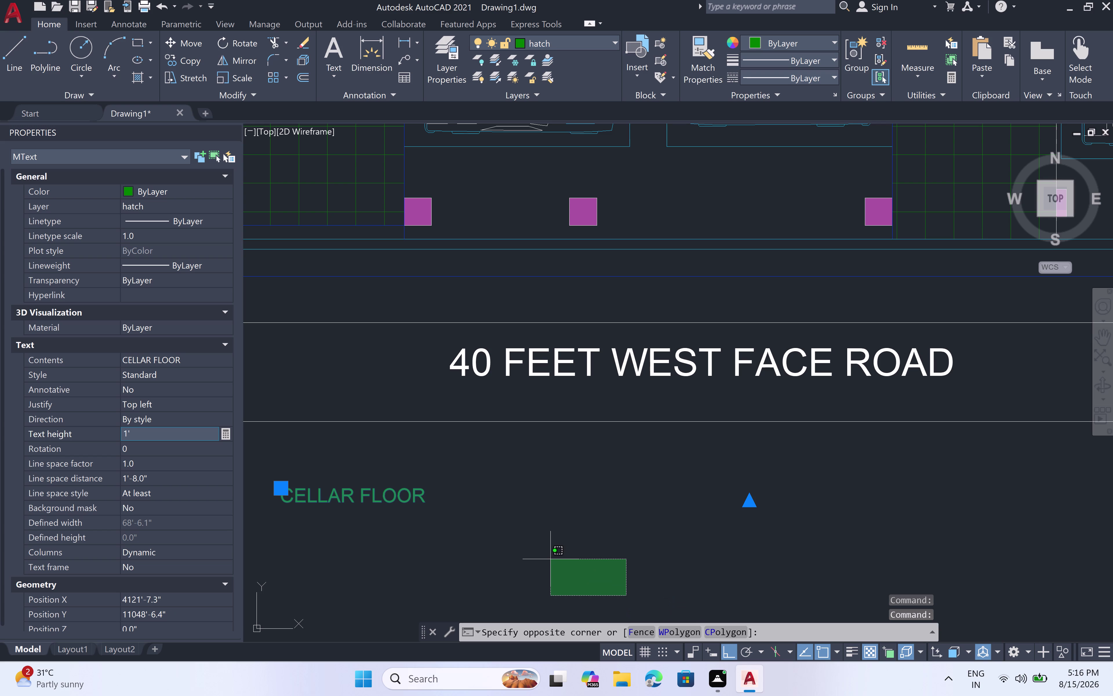
click(556, 558)
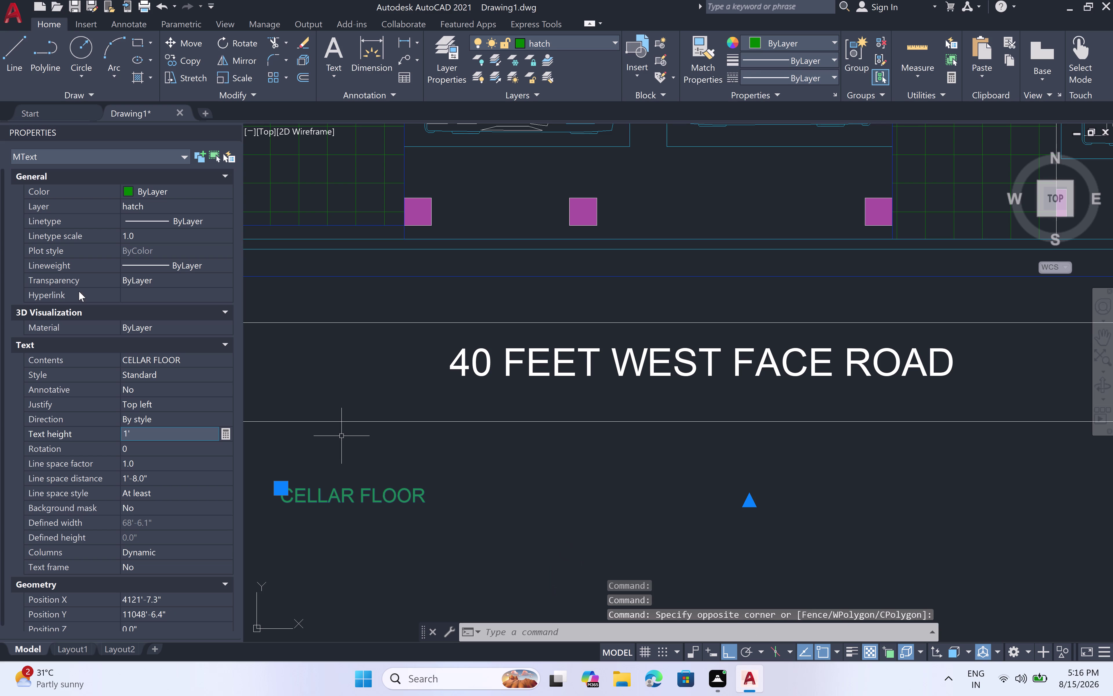
Change the label's text height from 1' to 2' and deselect it.
click(146, 427)
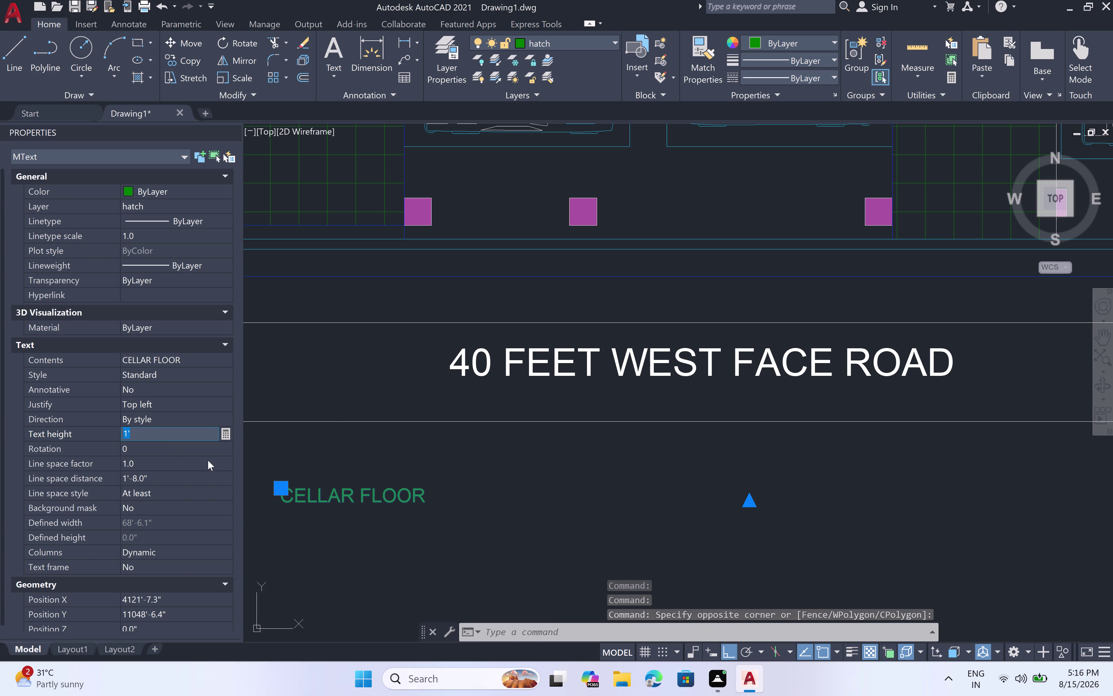
key(BackSpace)
key(2)
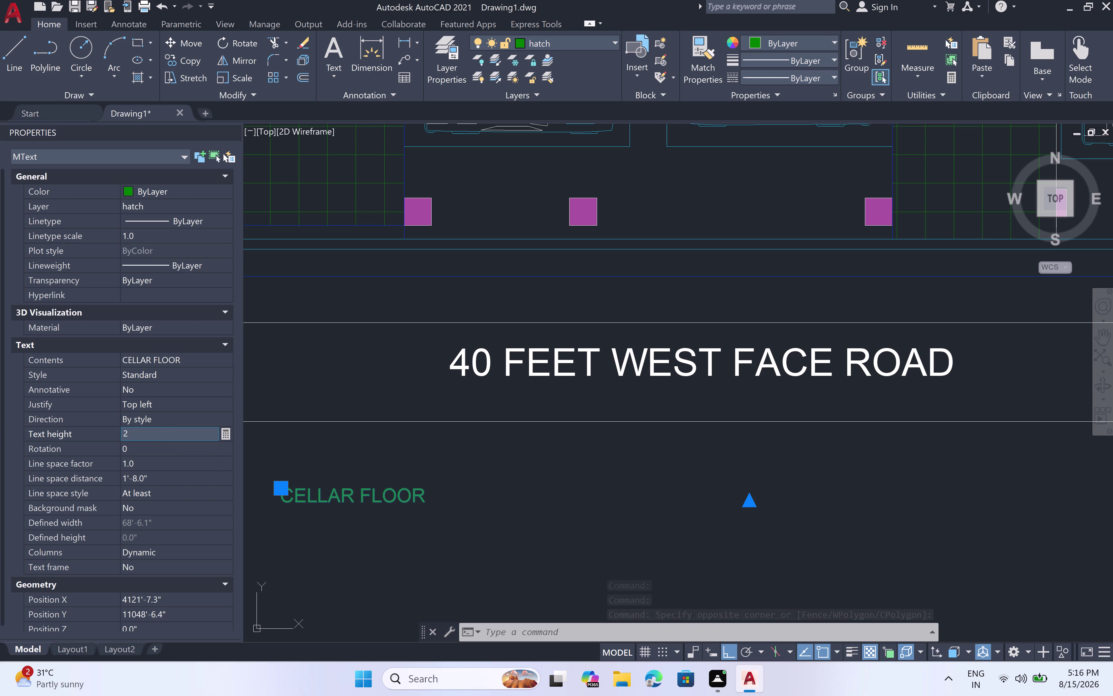
text(')
key(space)
click(306, 543)
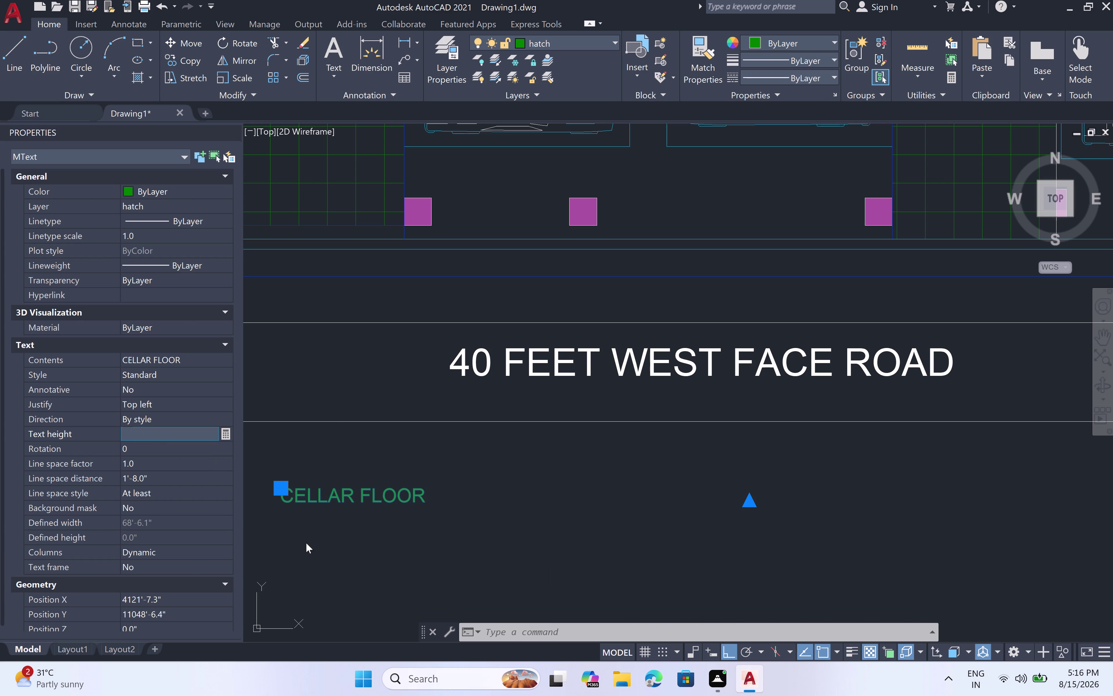
key(Escape)
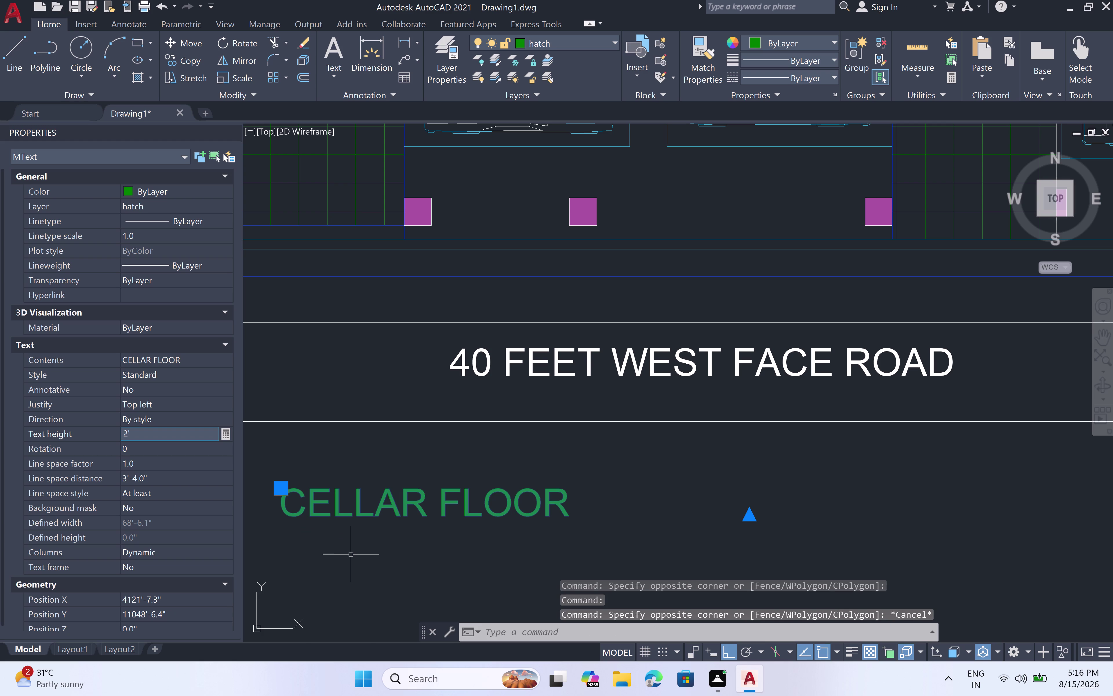
key(Escape)
scroll(down, 3)
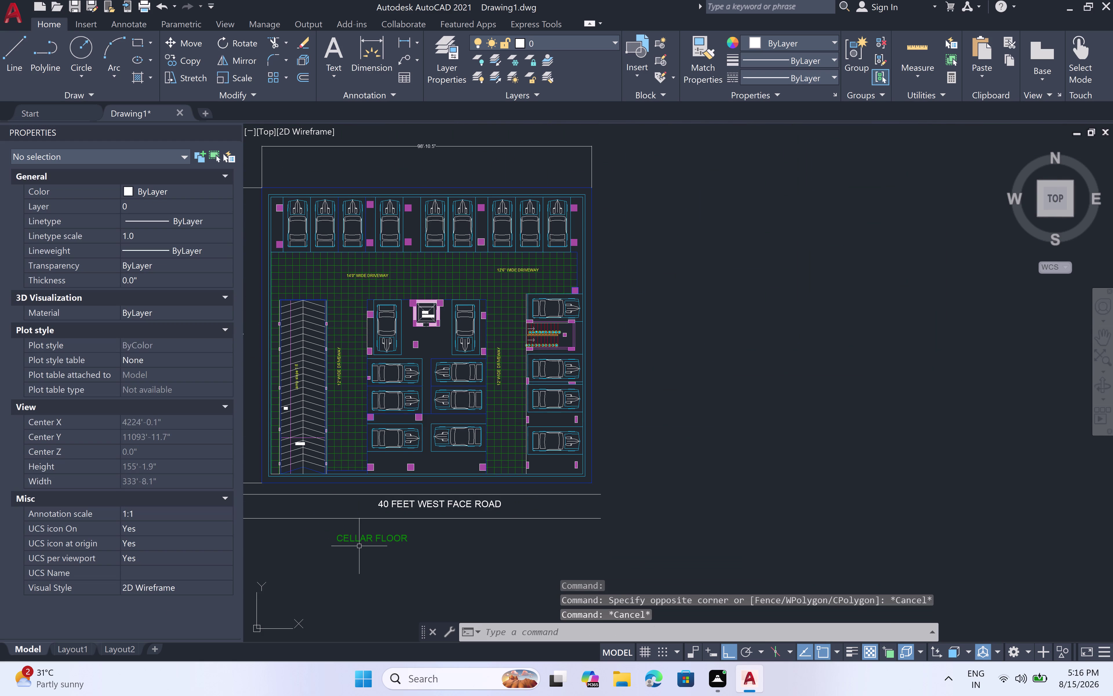
Move the CELLAR FLOOR text right to centre it under 40 FEET WEST FACE ROAD.
click(362, 540)
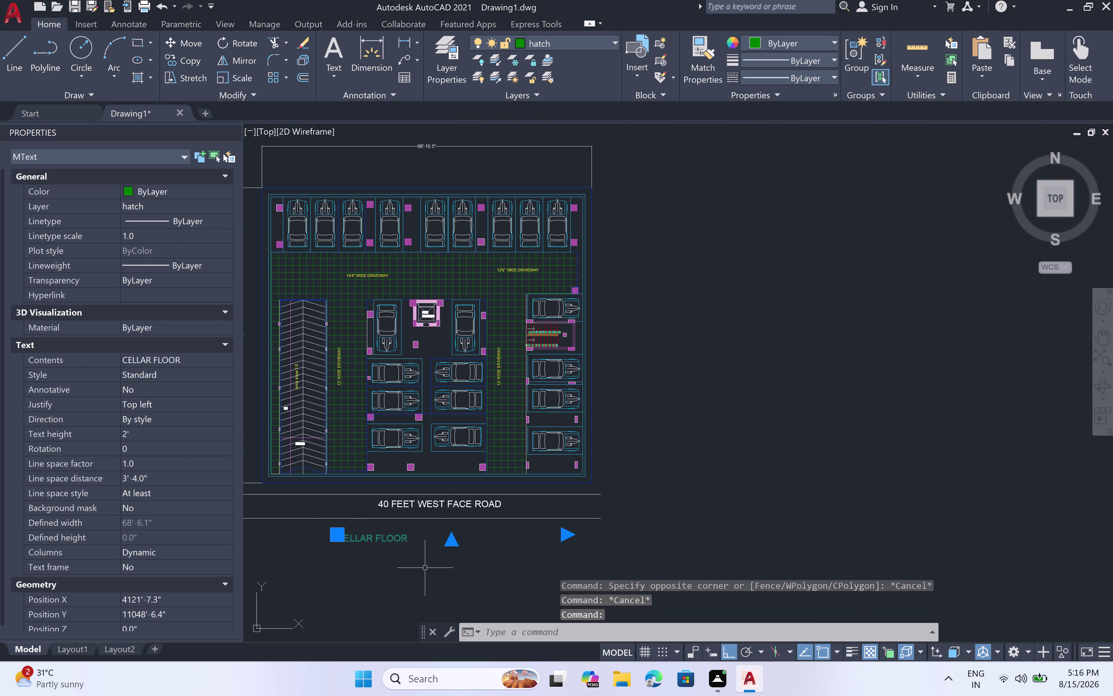
text(M)
key(space)
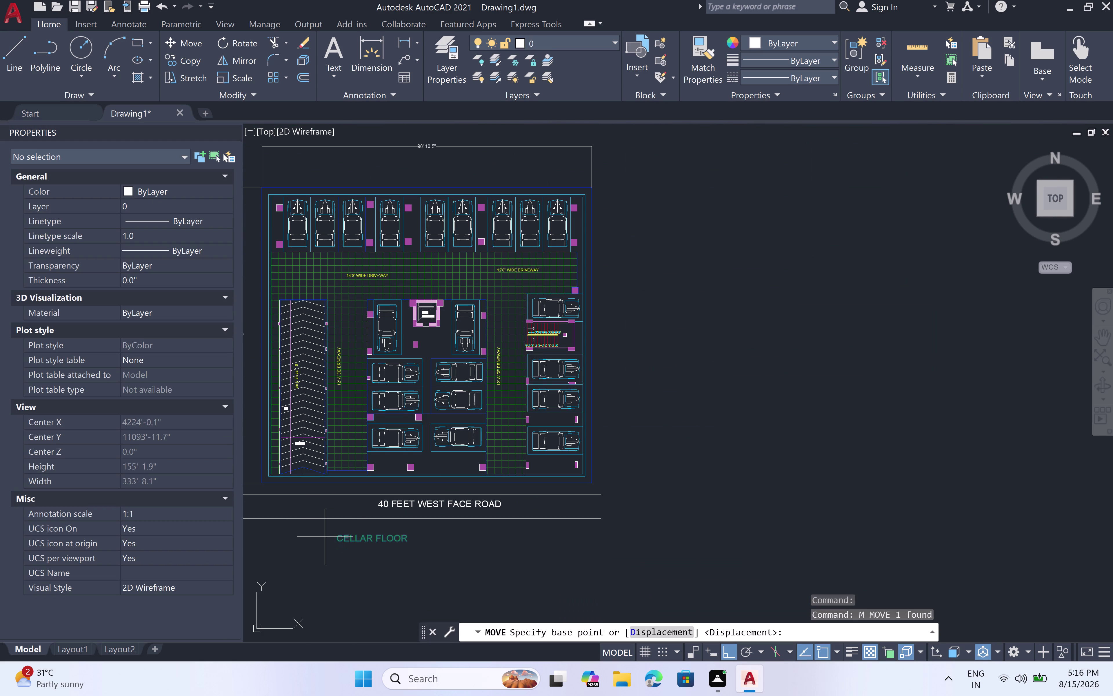
click(338, 536)
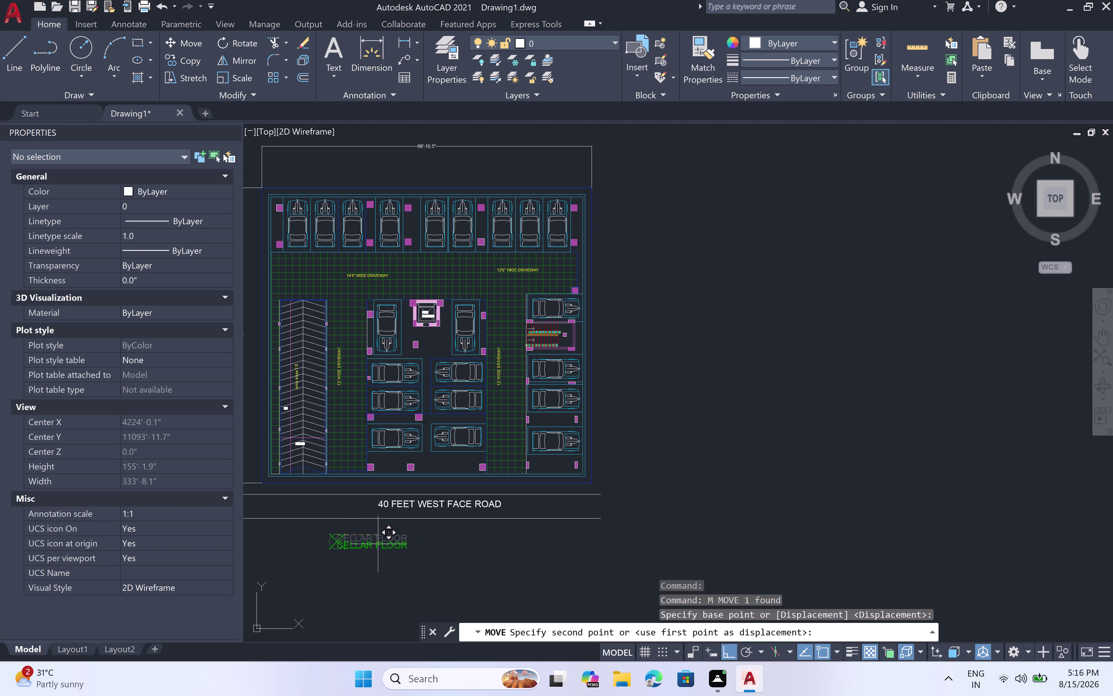
scroll(up, 3)
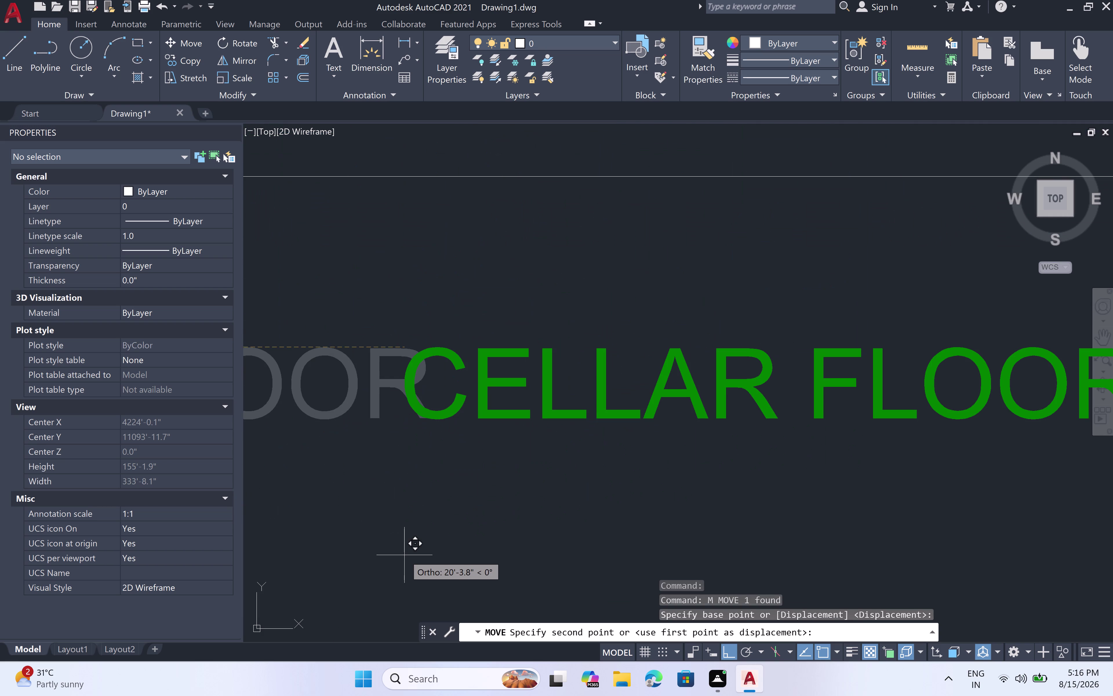
scroll(down, 3)
scroll(down, 3)
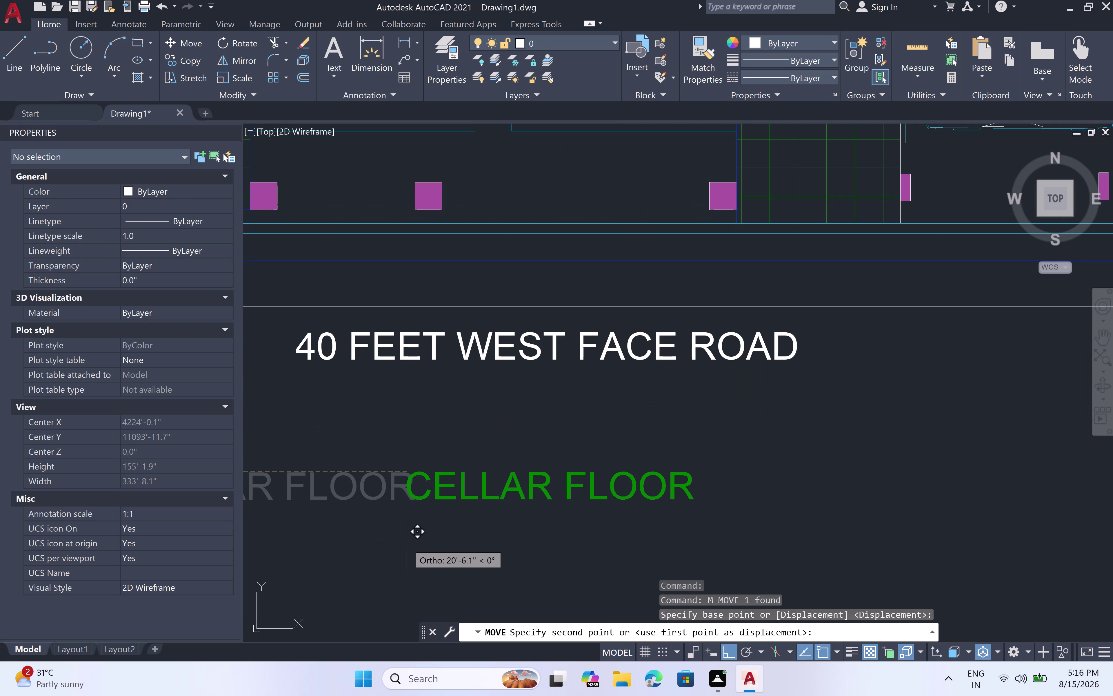
double_click(407, 543)
key(Escape)
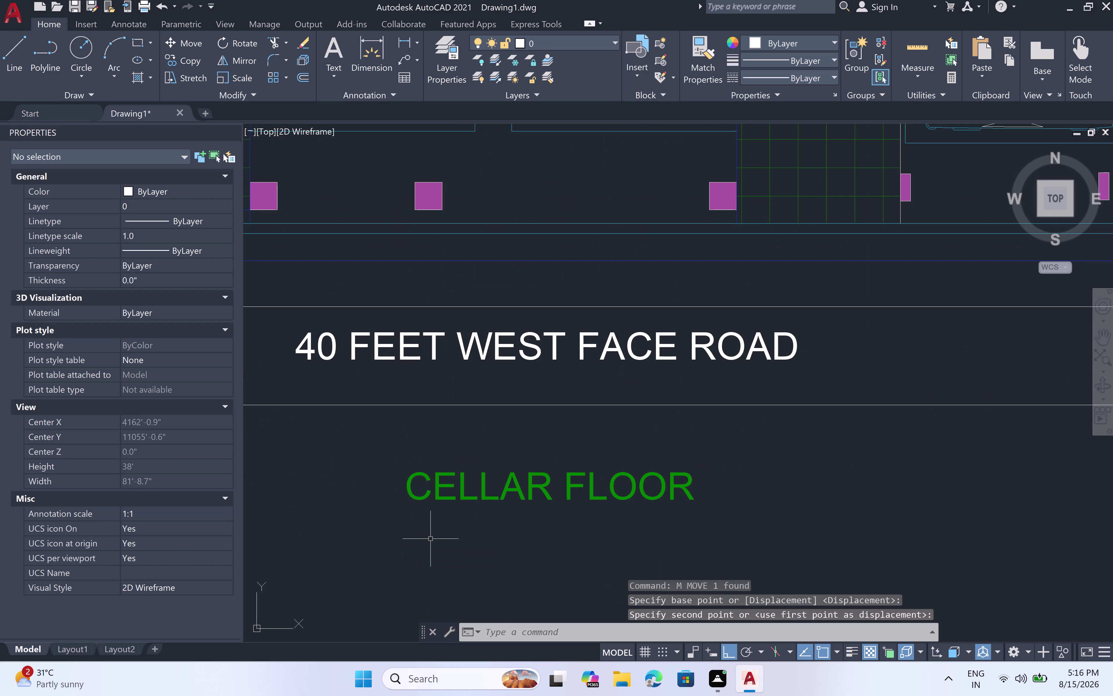
scroll(down, 3)
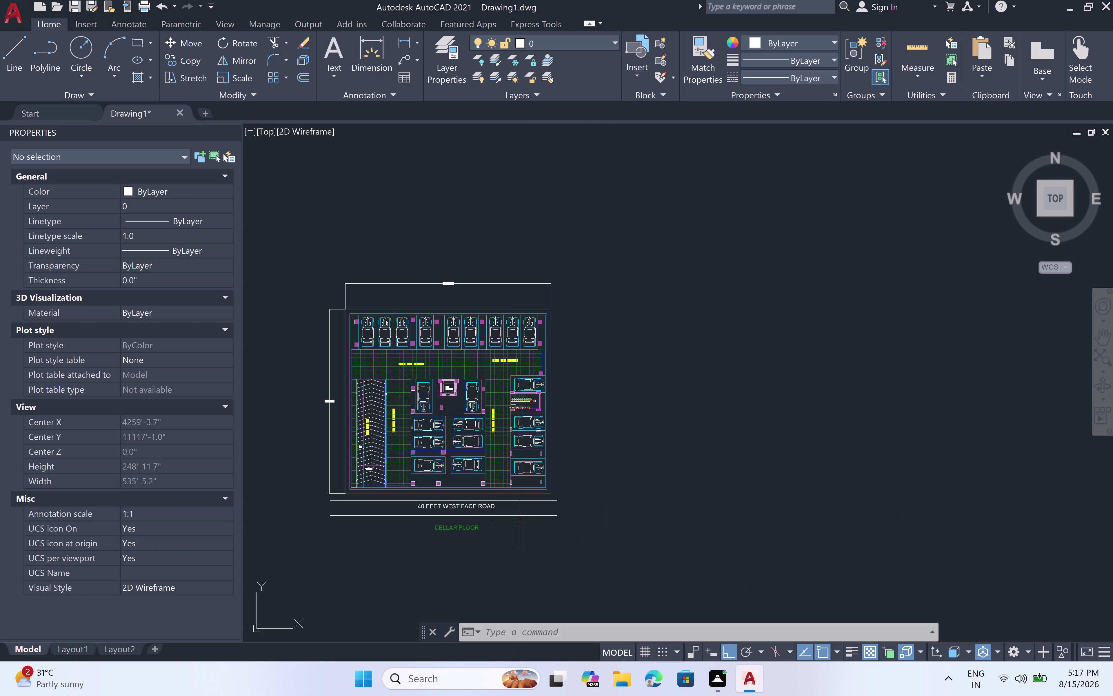
scroll(up, 3)
scroll(up, 3)
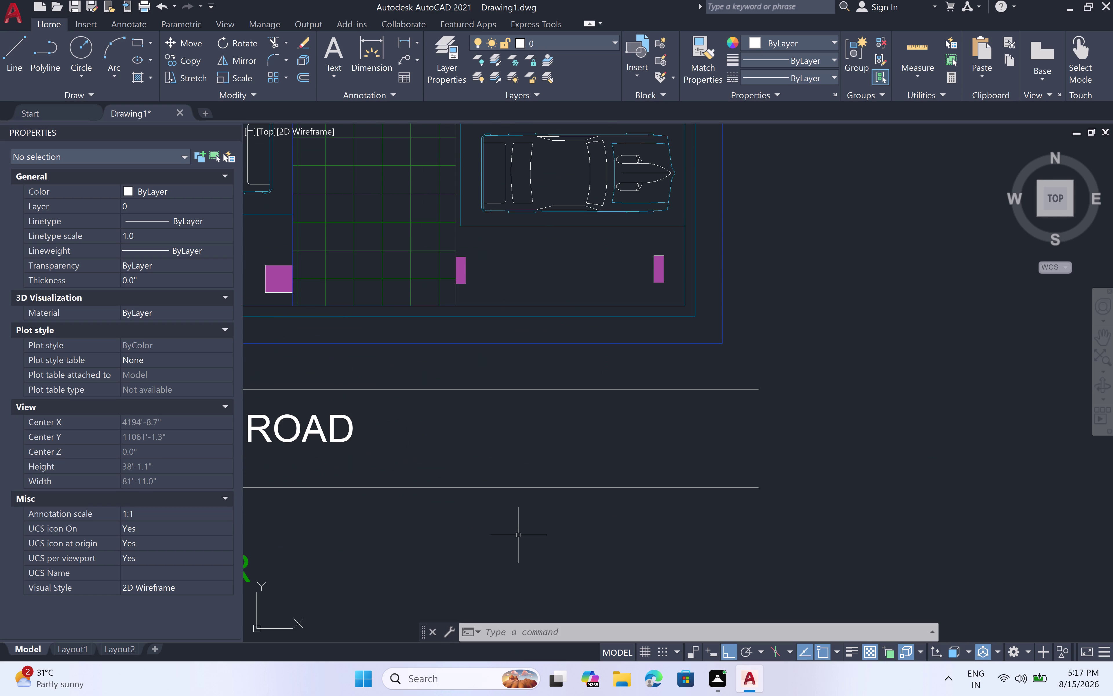
key(space)
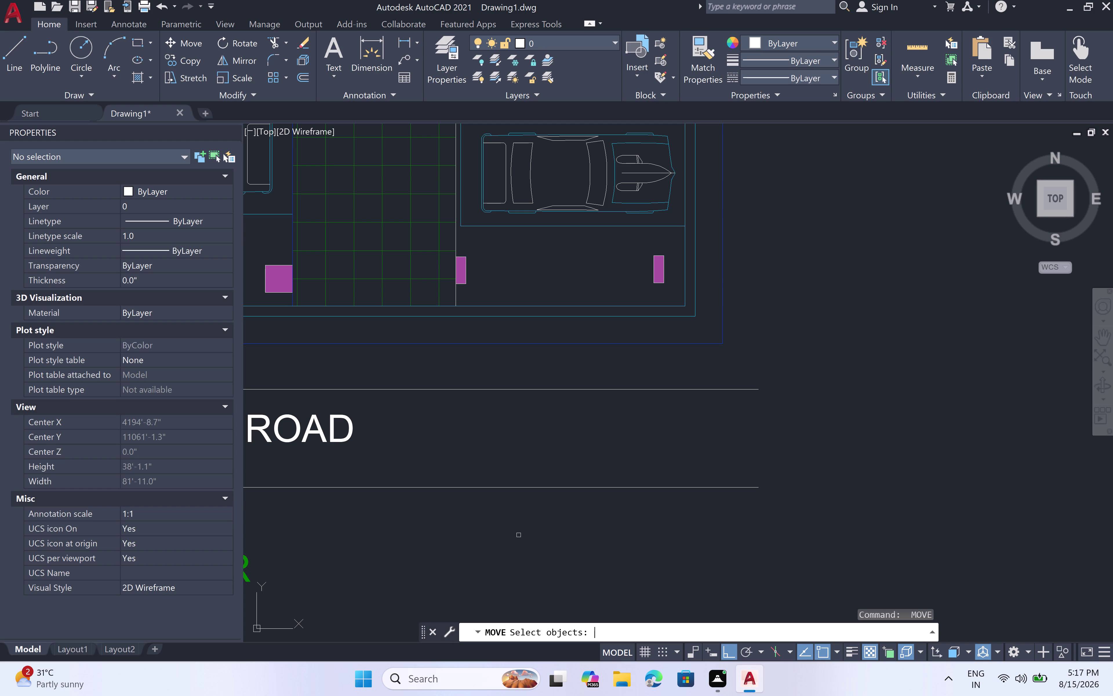
Write a multiline text note reading 'TOTAL 21 NO OF CARS' below the road.
key(Escape)
text(MT)
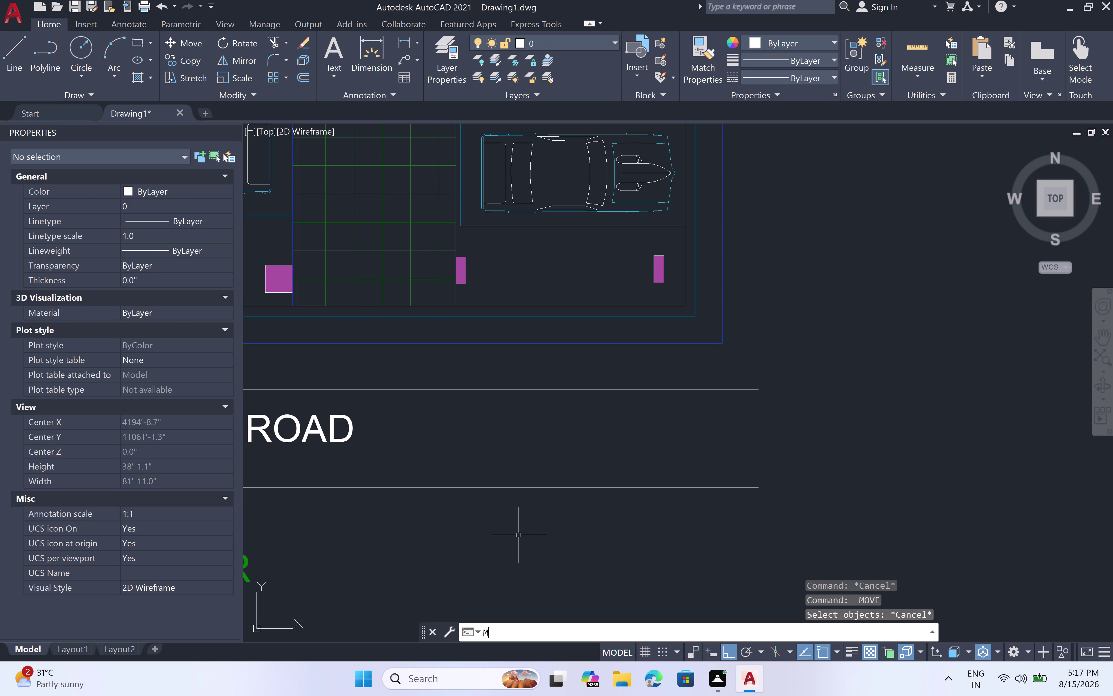
key(space)
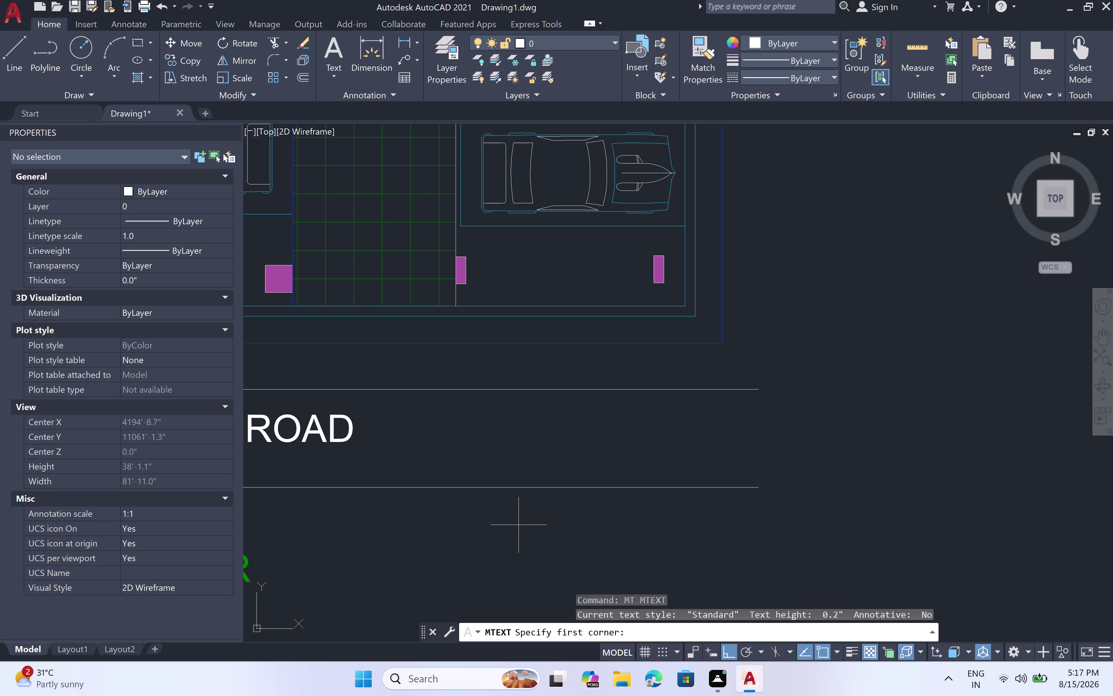
click(508, 507)
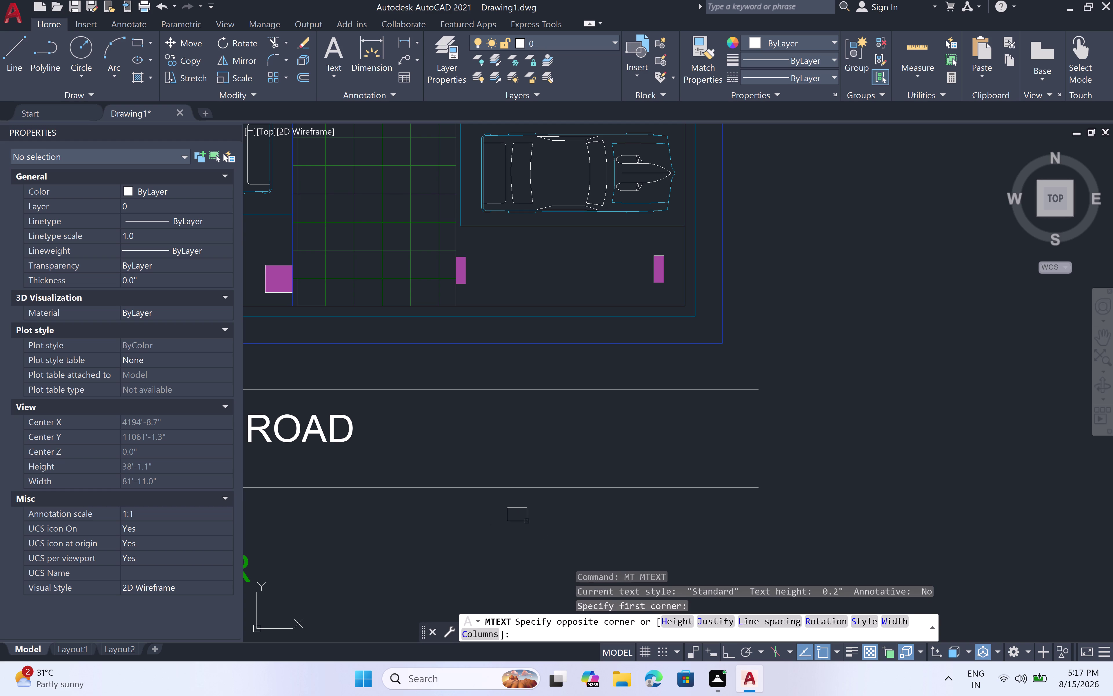
click(765, 555)
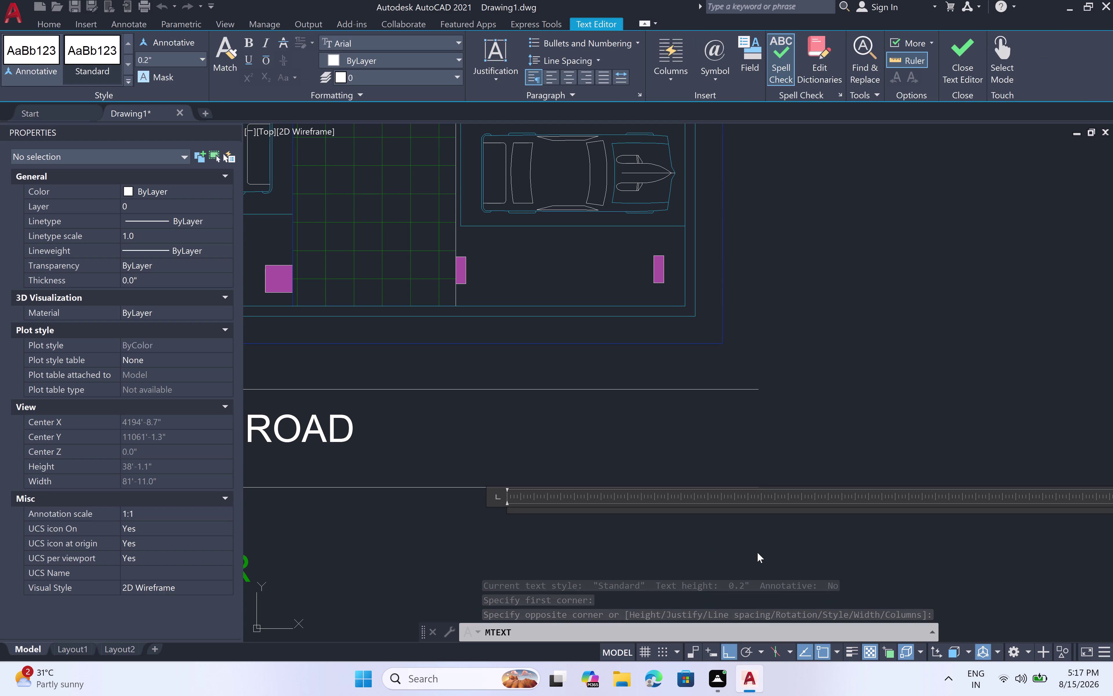
text(TOT)
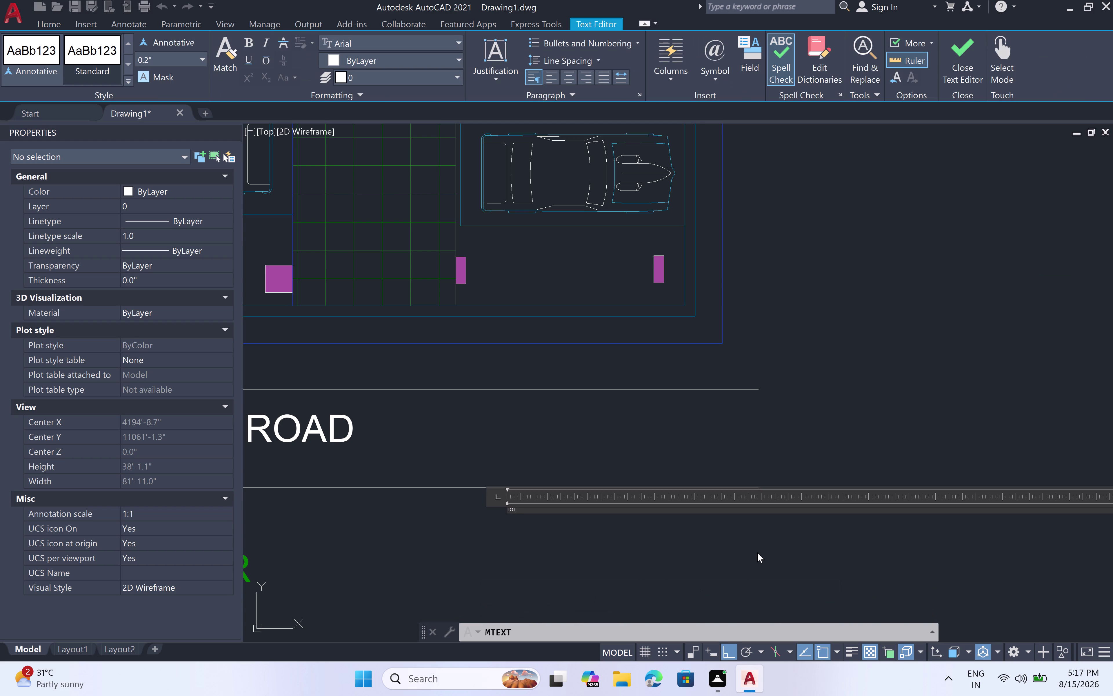
text(AL)
key(space)
text(21)
key(space)
text(NO)
key(space)
text(O)
text(F)
key(space)
text(CA)
text(RS)
Put the note on layer STAIRS 2 and keep the text changes.
click(458, 75)
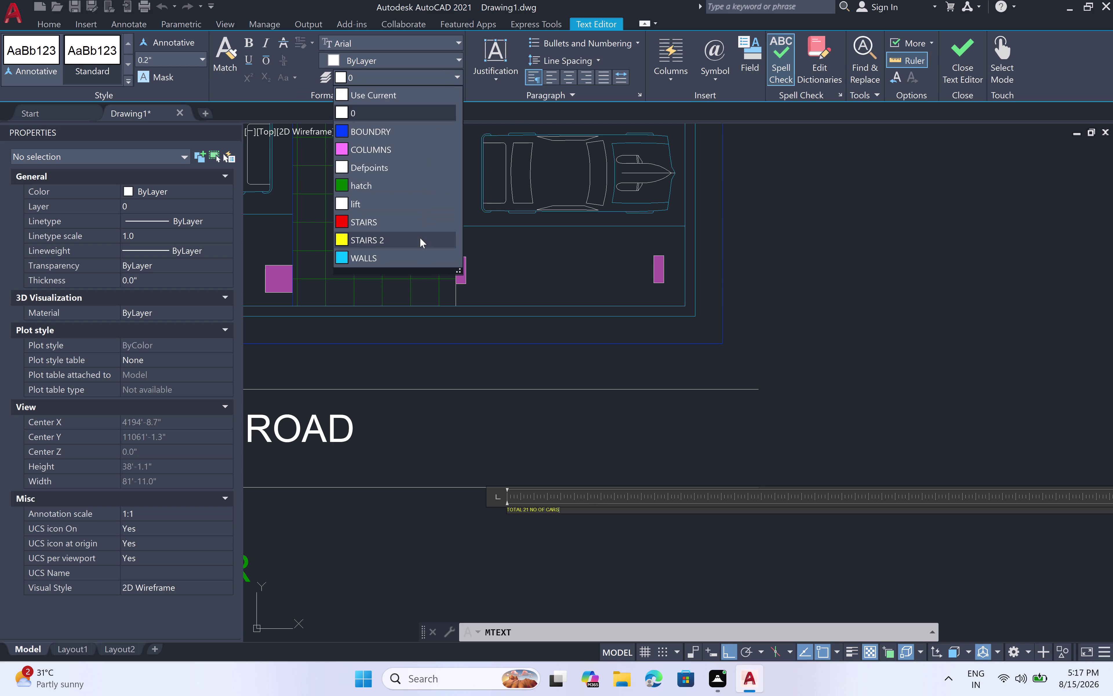
click(420, 238)
key(Escape)
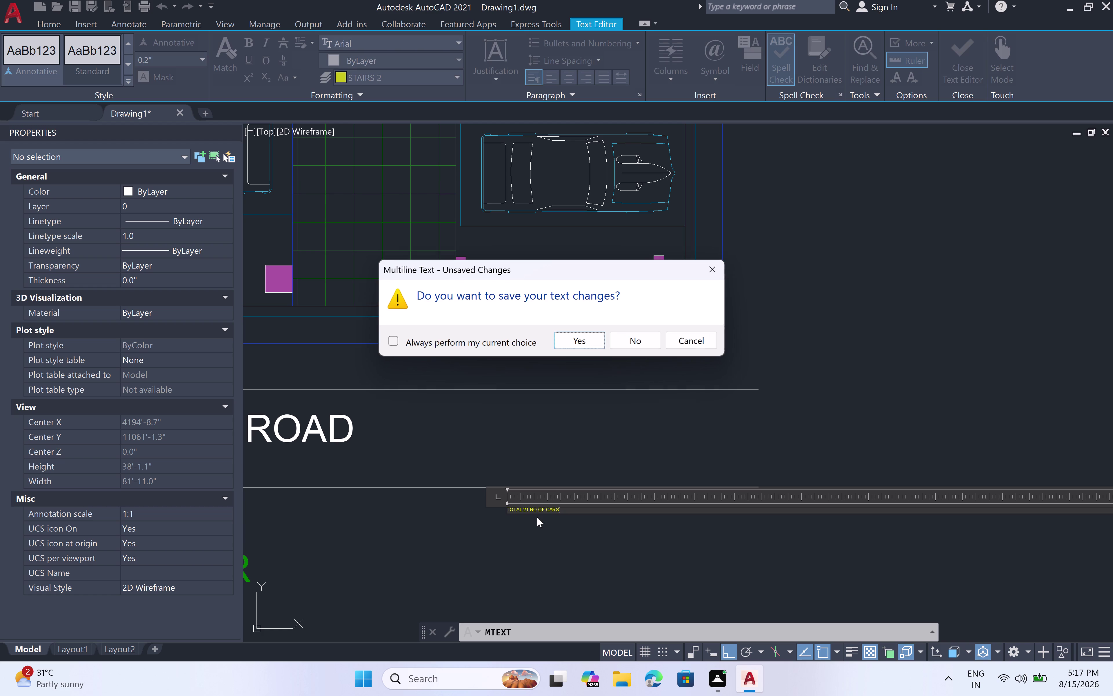
click(572, 340)
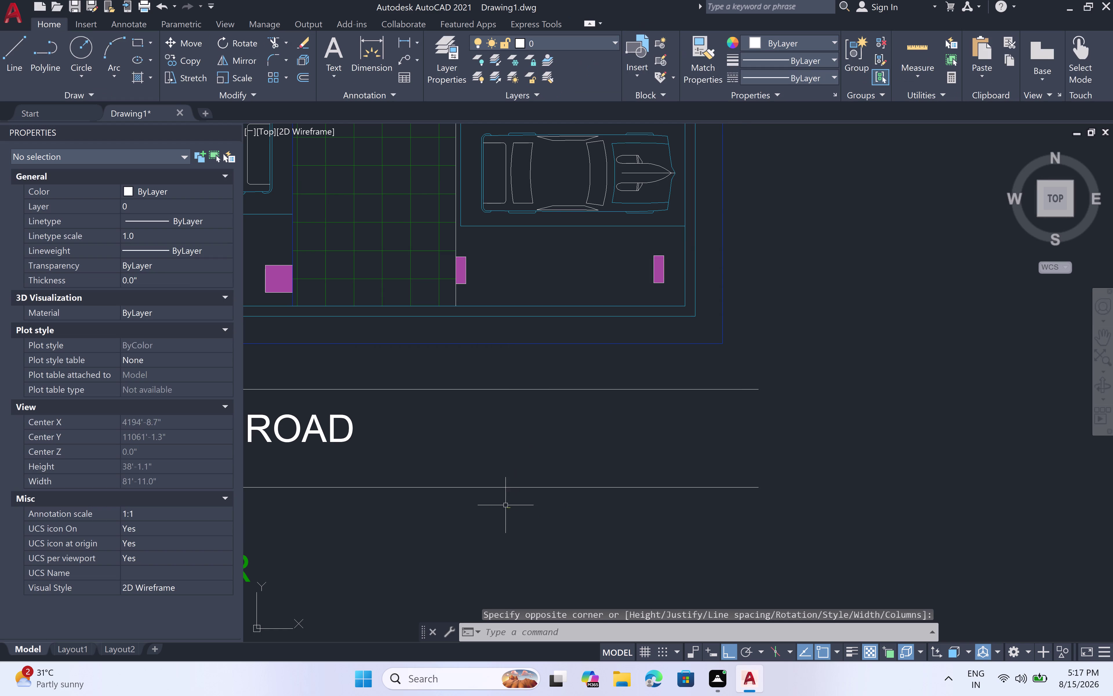
click(510, 508)
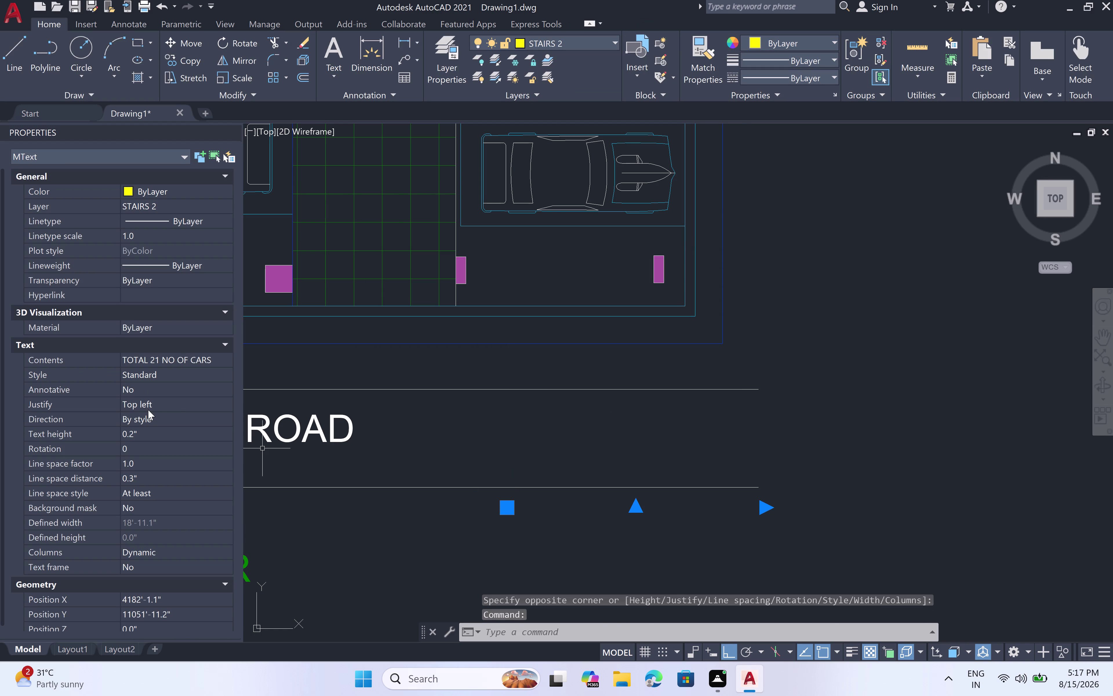
Give the note a 2' text height and shift it left beneath the road label.
click(145, 430)
key(BackSpace)
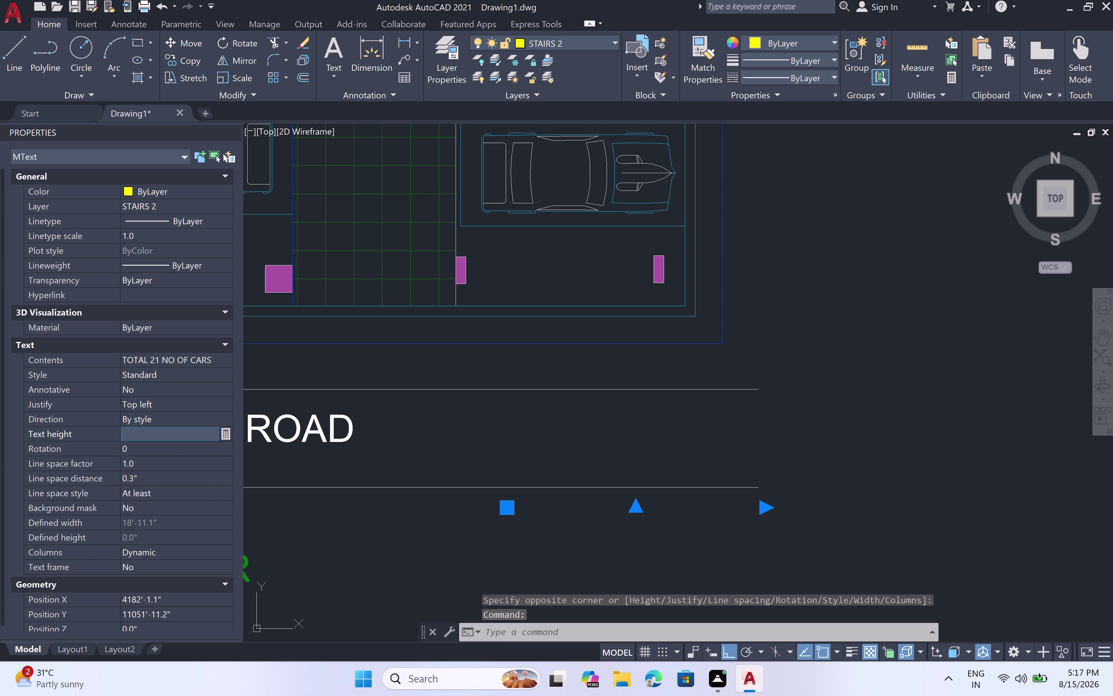
key(2)
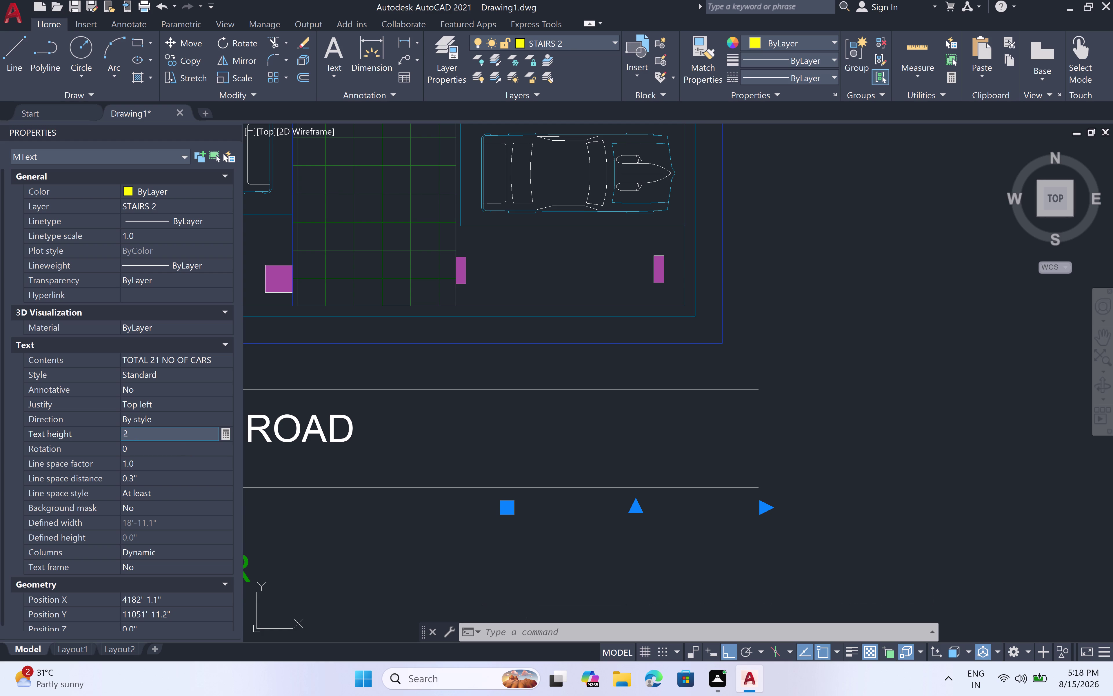
key(apostrophe)
key(space)
click(406, 542)
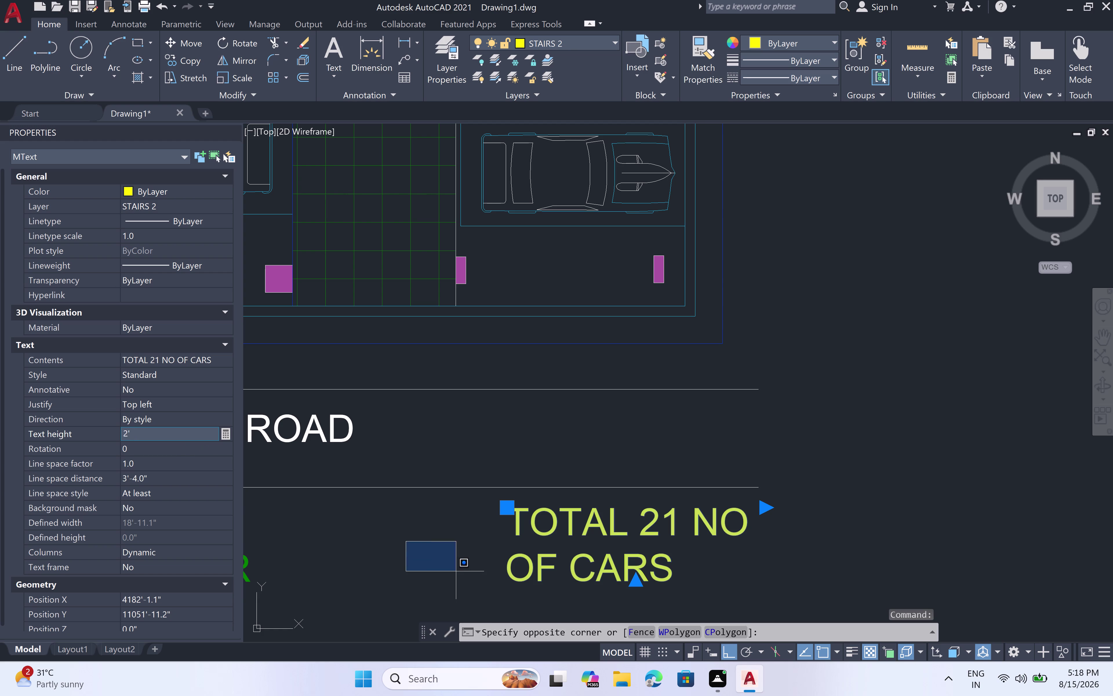
click(369, 544)
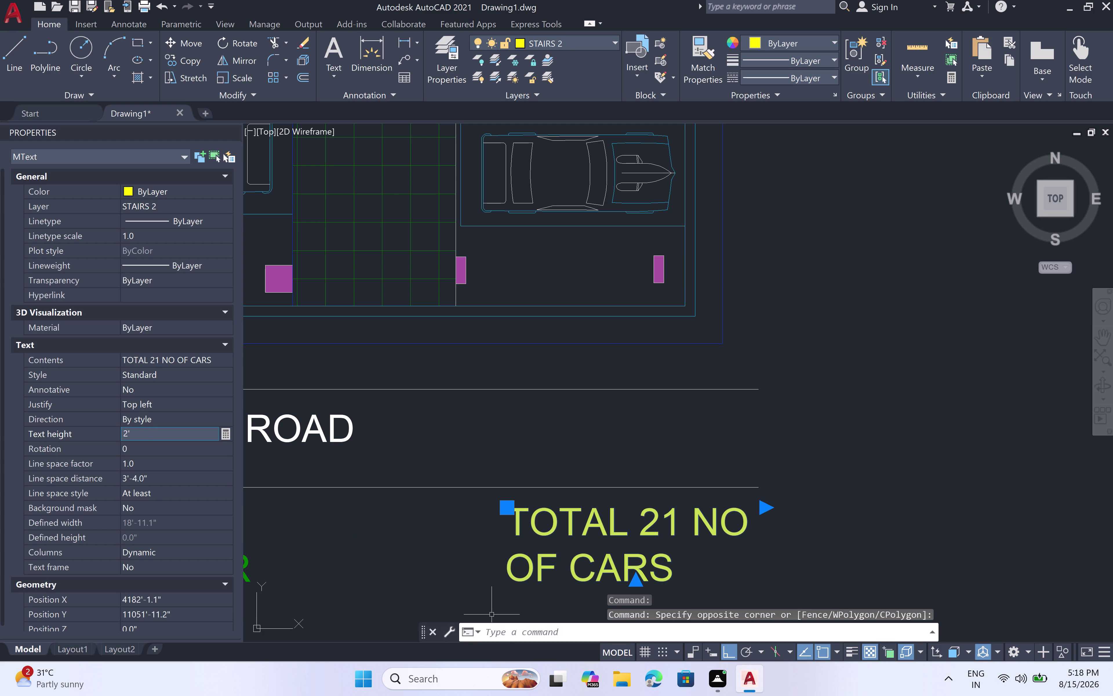
click(505, 501)
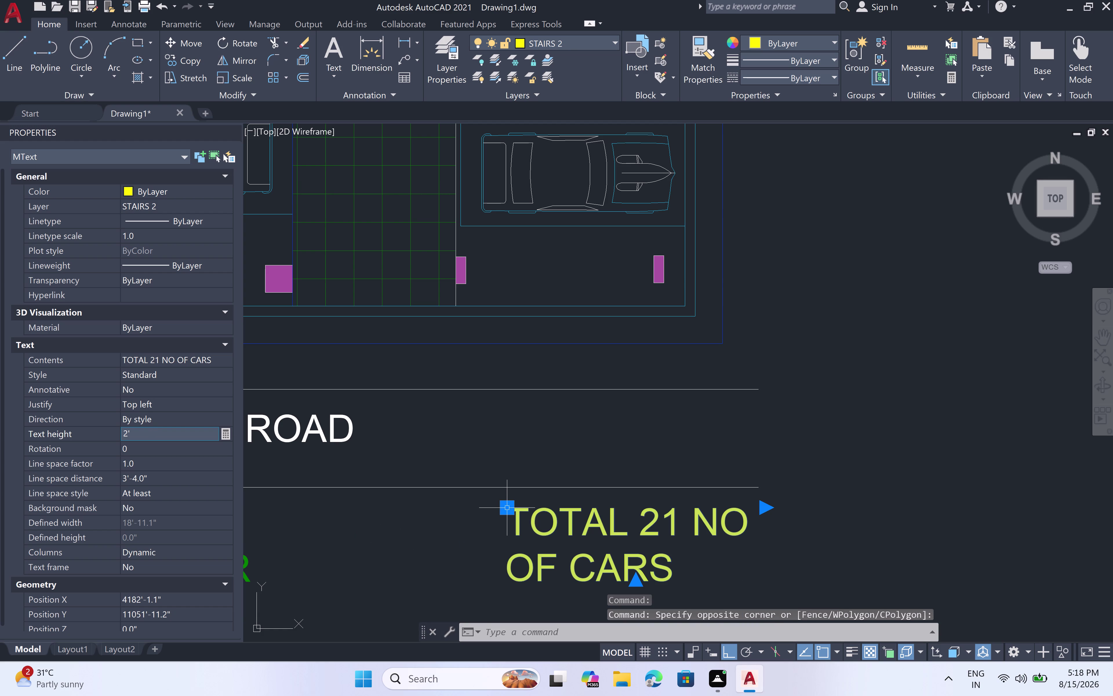
click(402, 489)
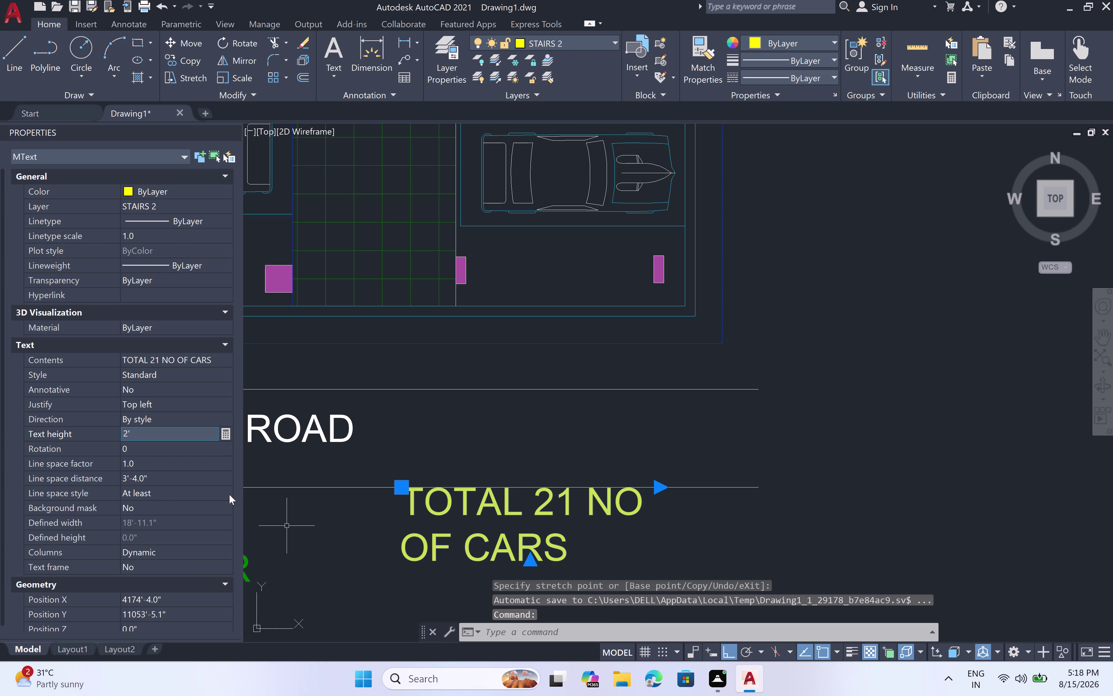
Reduce the TOTAL 21 NO OF CARS text height to 1' and deselect it.
triple_click(152, 437)
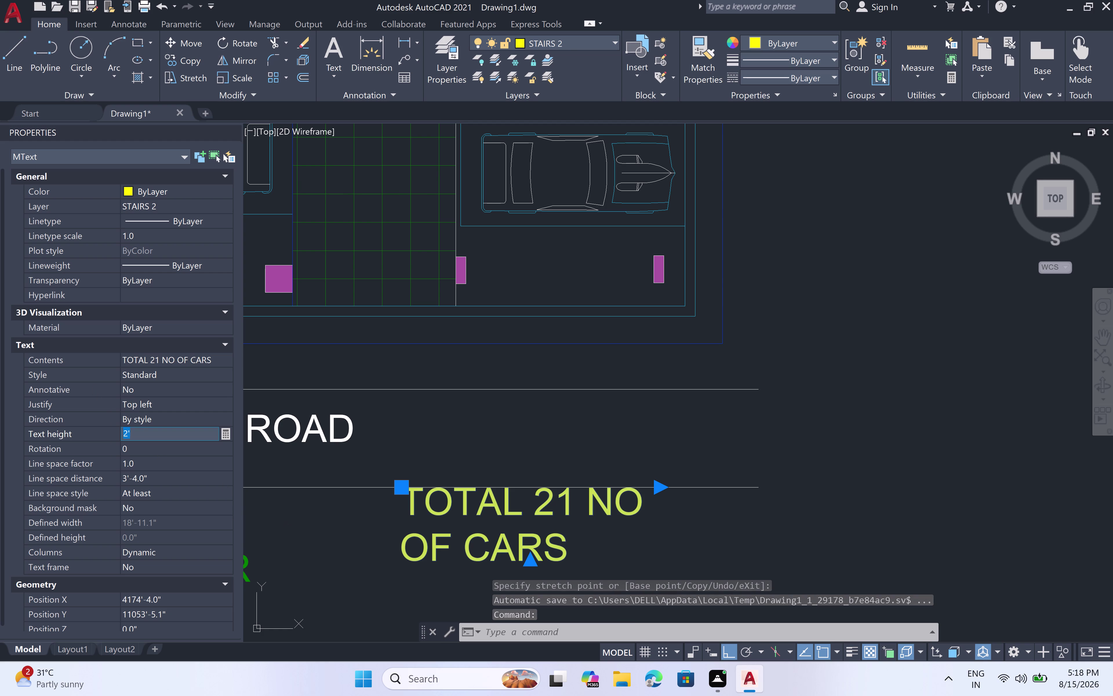
click(137, 438)
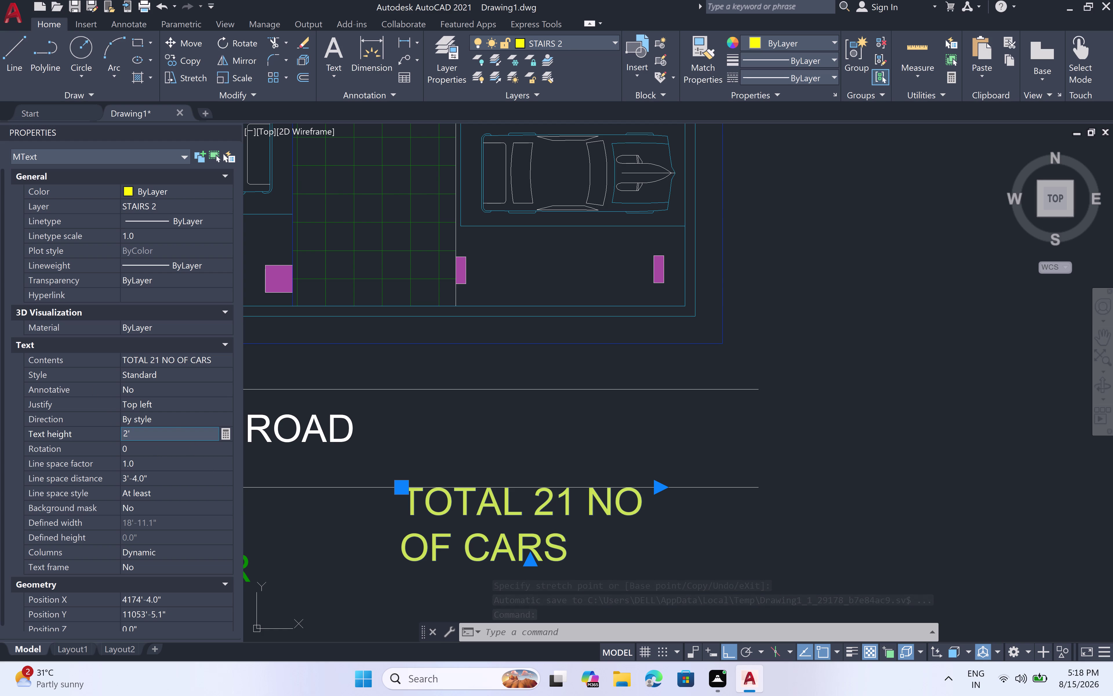
click(132, 429)
click(132, 431)
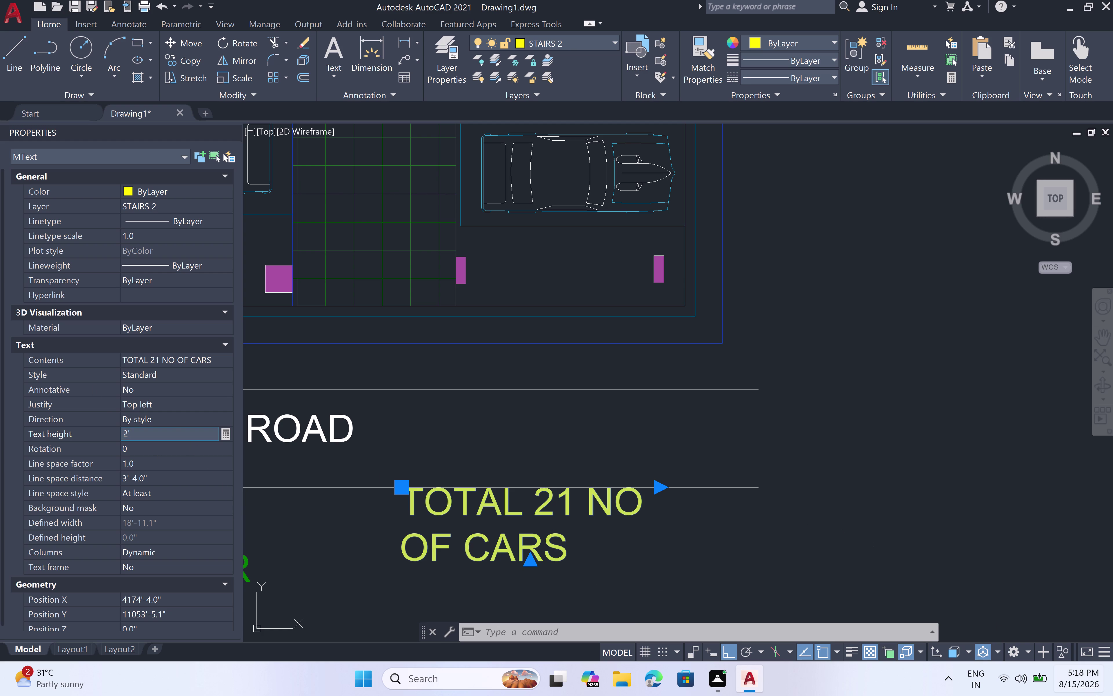
key(BackSpace)
key(BackSpace)
key(BackSpace)
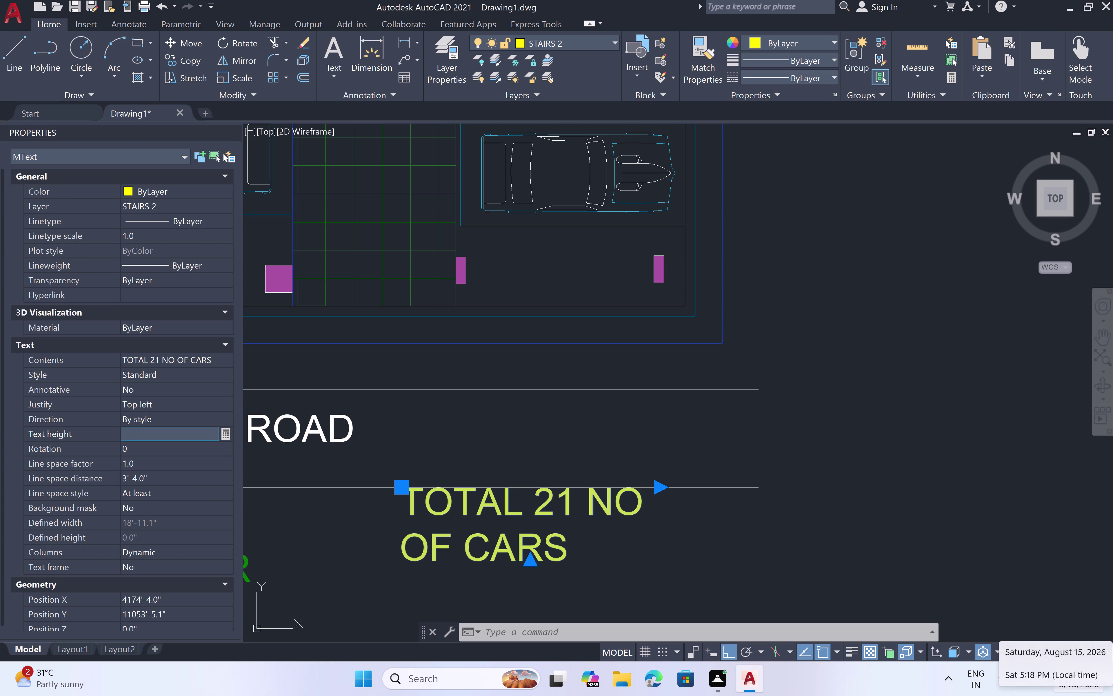
key(1)
text(')
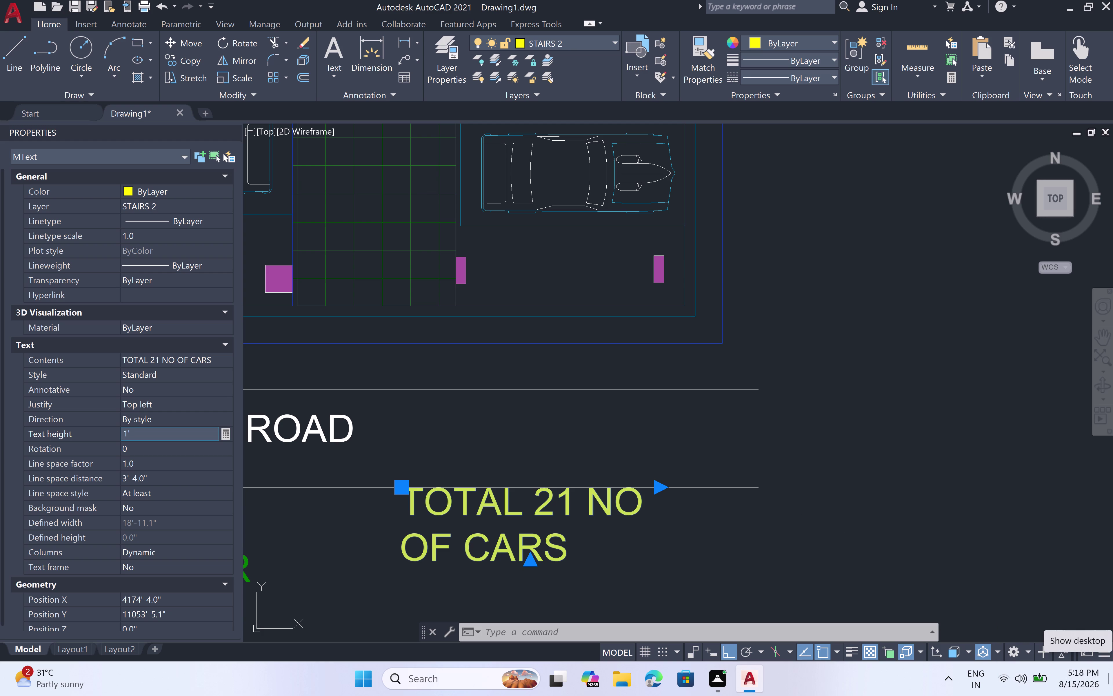
key(space)
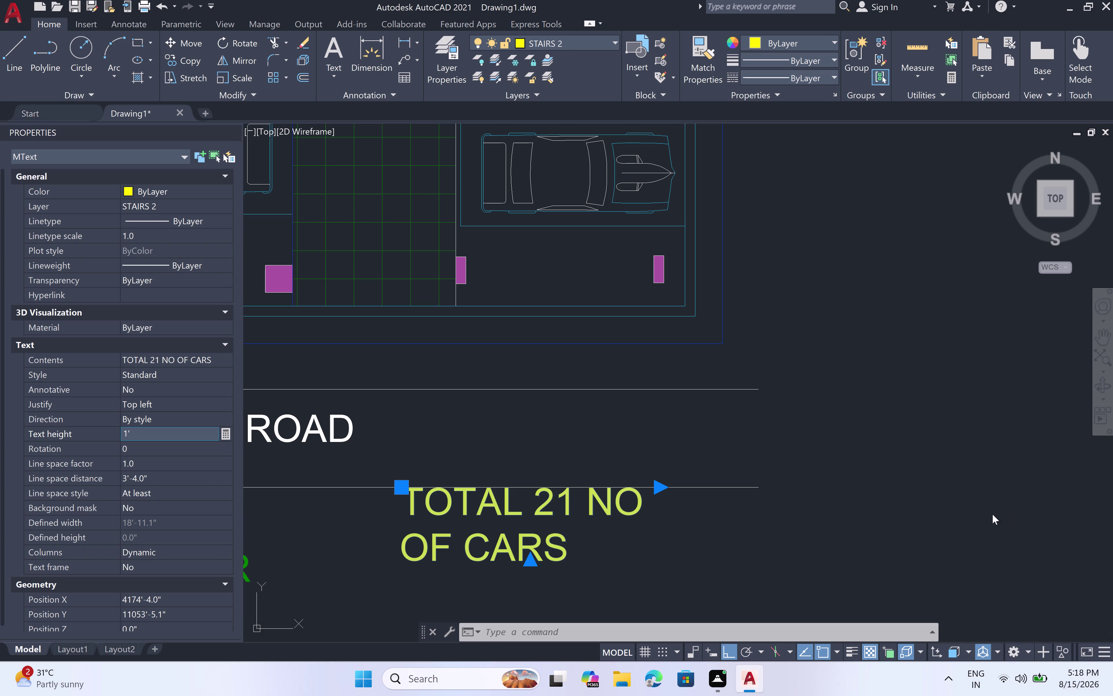
triple_click(677, 530)
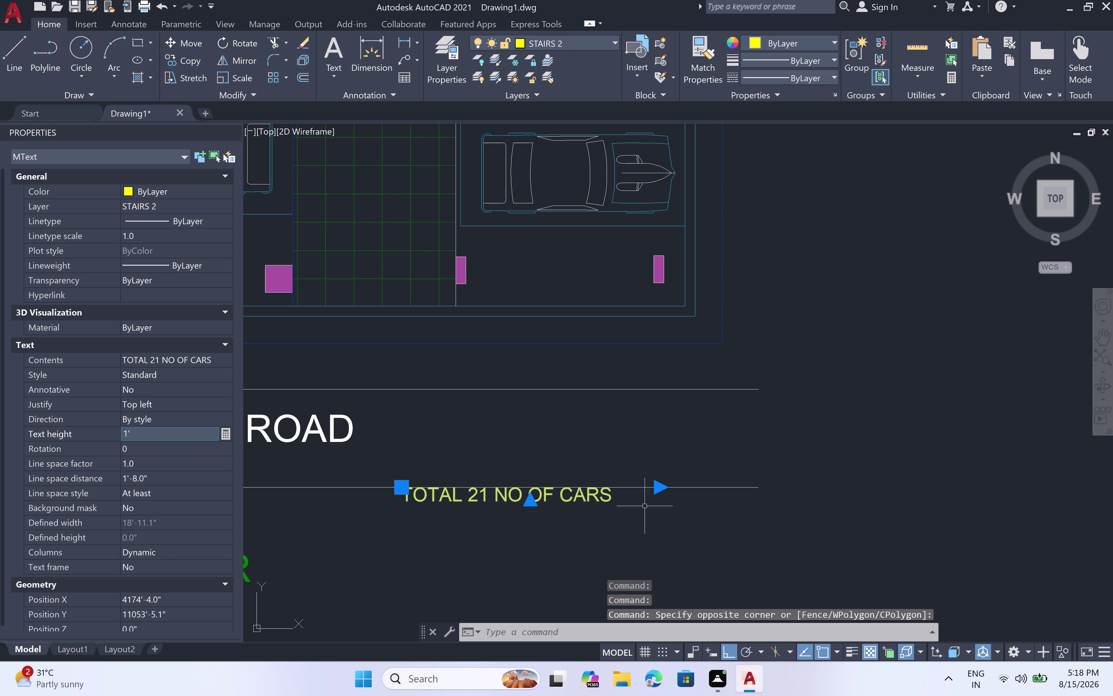
key(Escape)
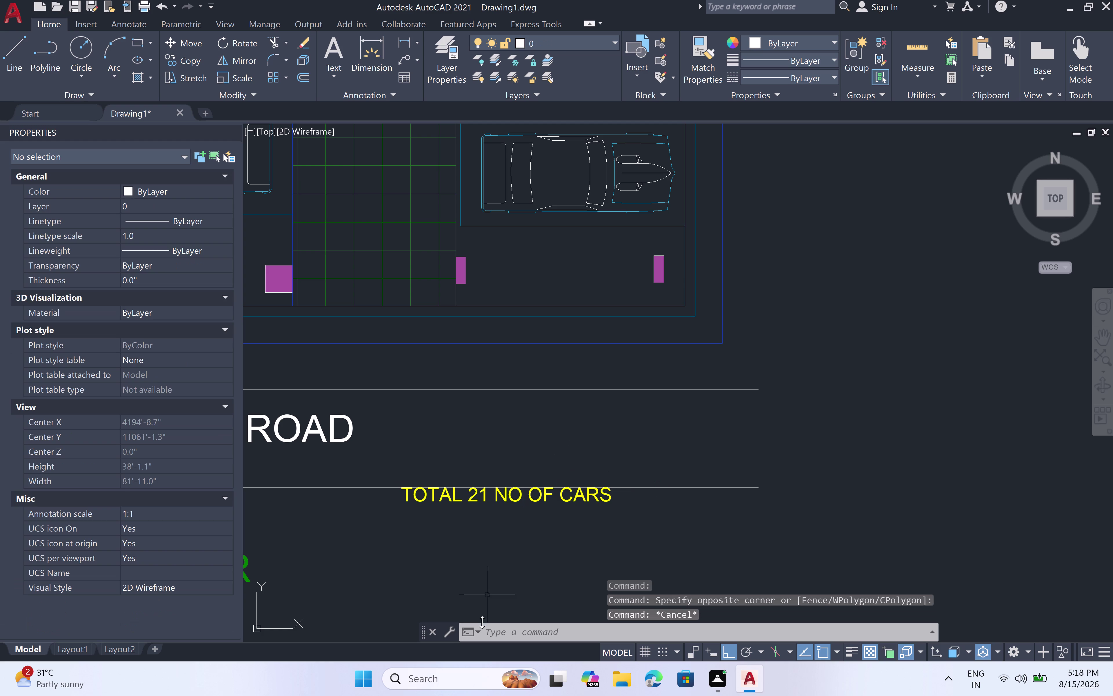
Move the TOTAL 21 NO OF CARS note down and right with Ortho off.
click(544, 487)
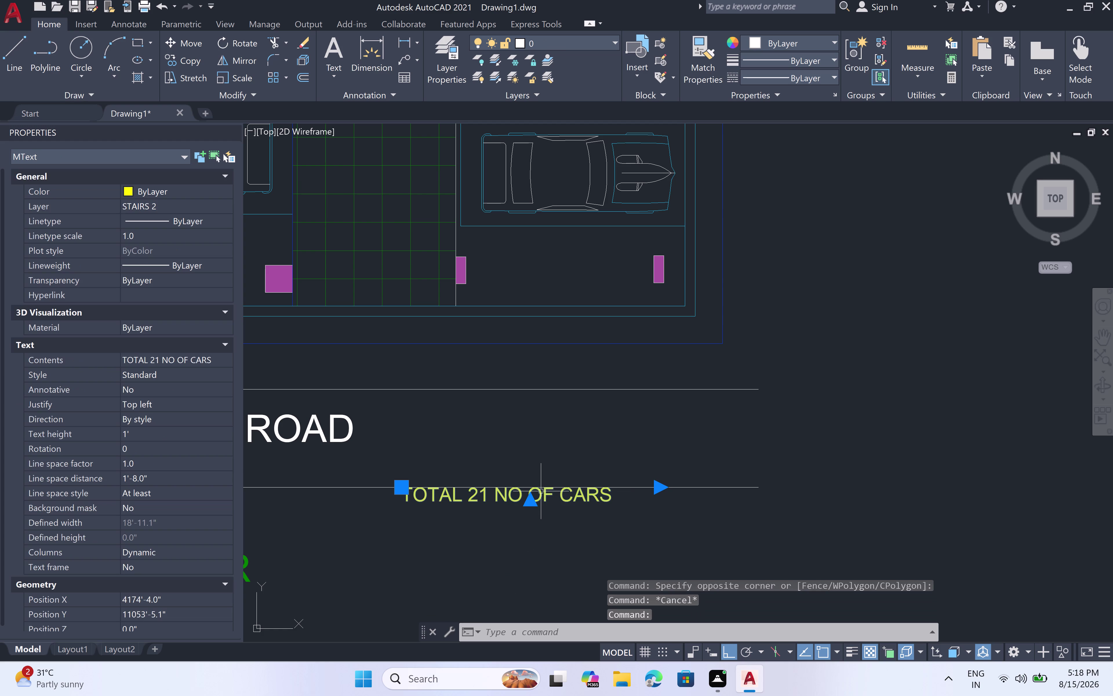
text(M)
key(space)
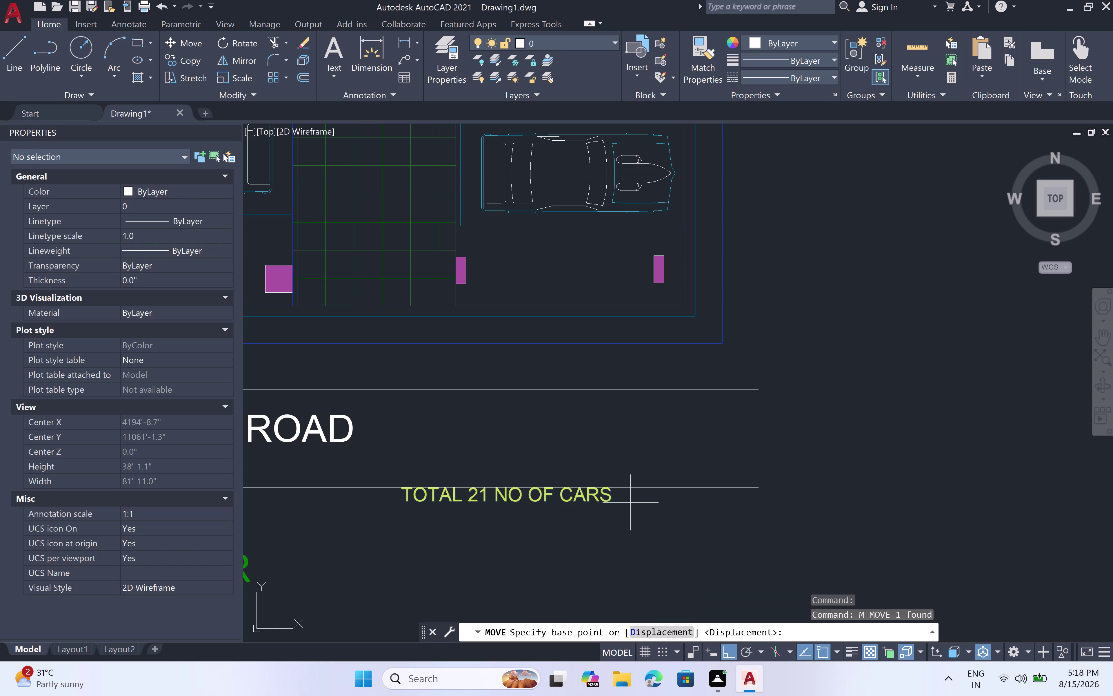
click(608, 494)
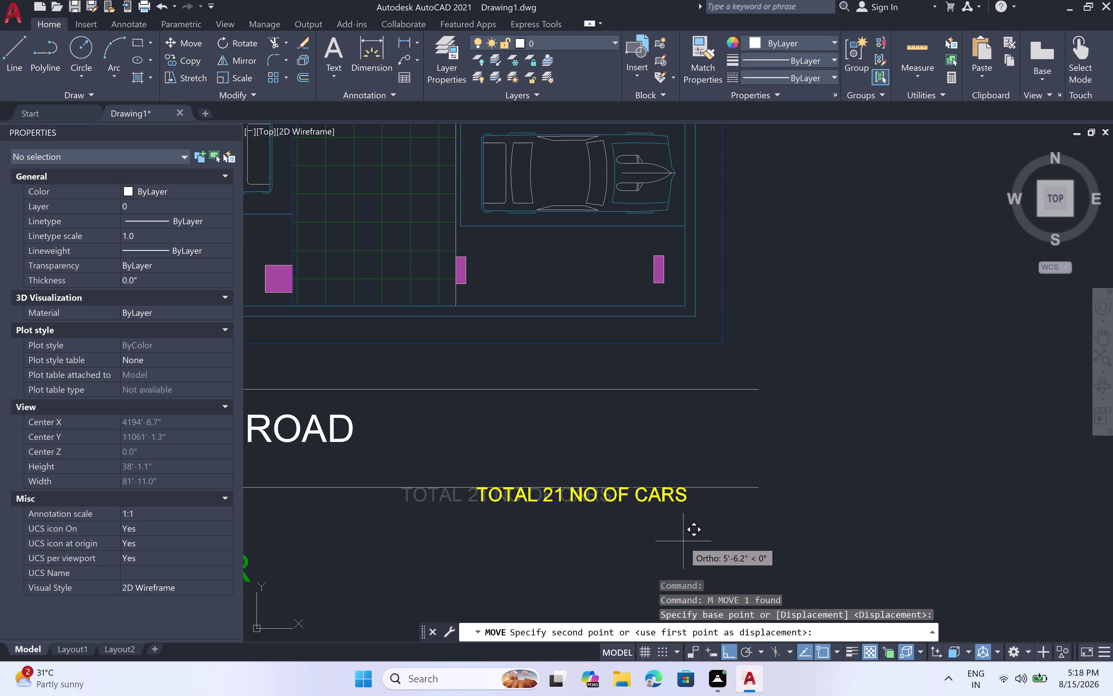
key(F8)
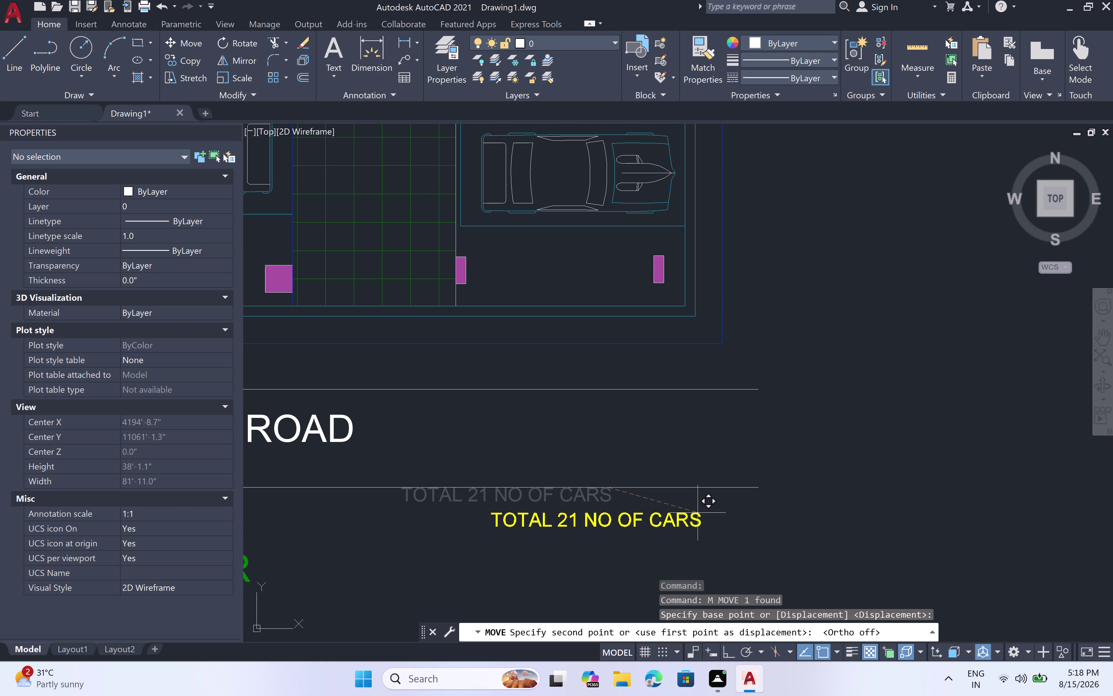
scroll(up, 3)
click(726, 491)
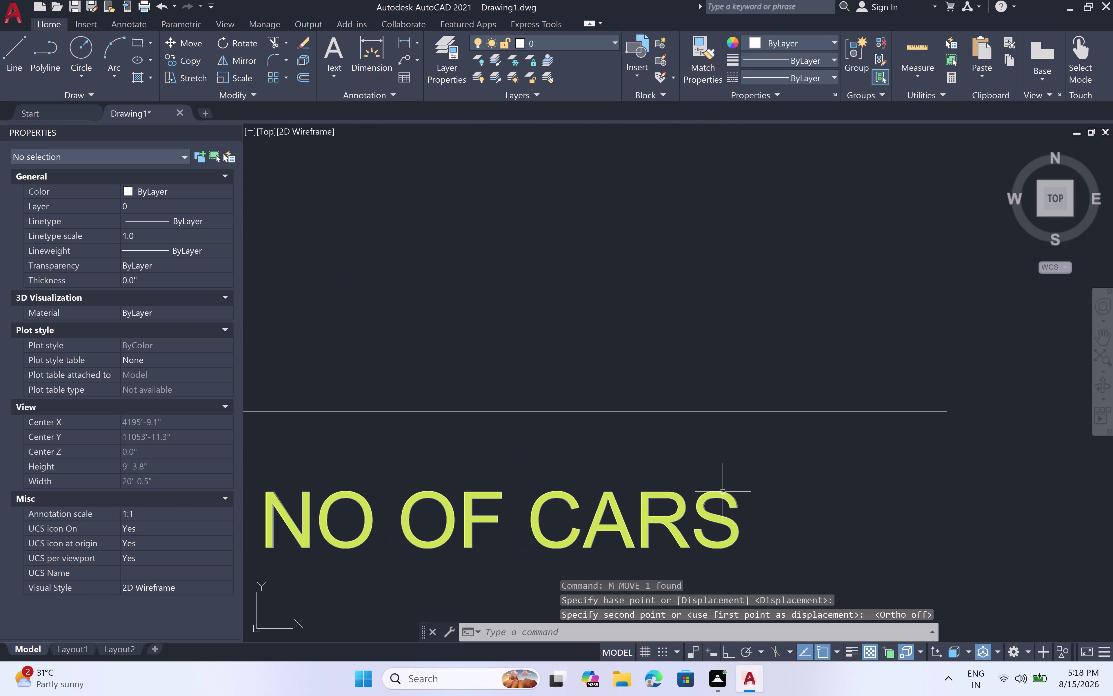
key(Escape)
scroll(down, 3)
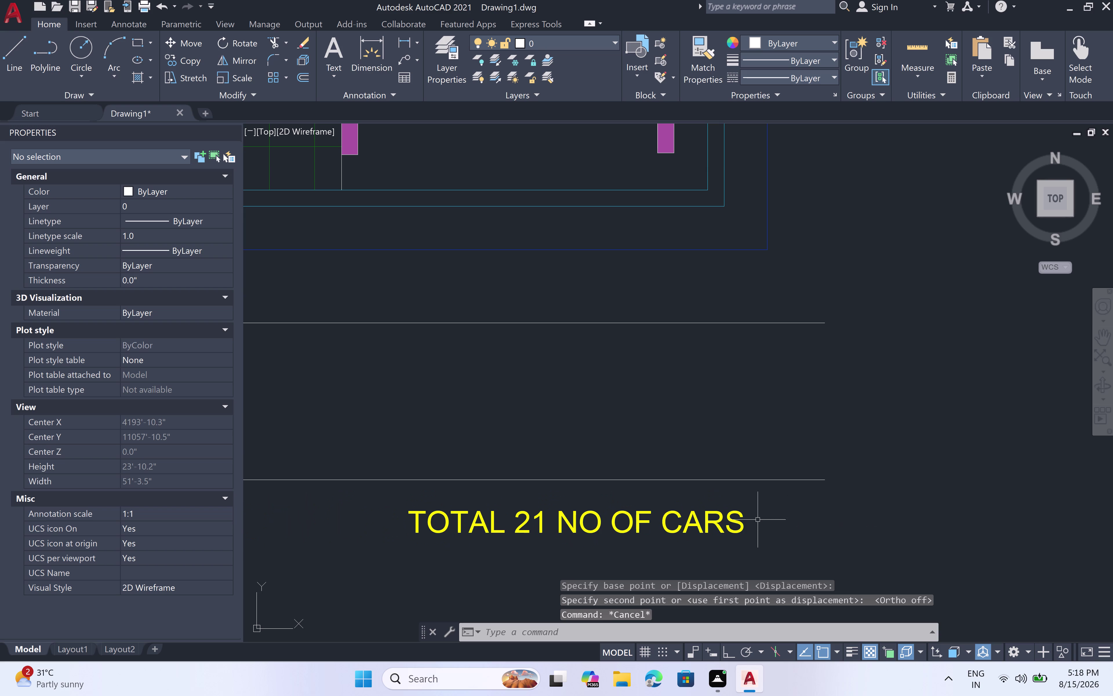
key(Escape)
Make STAIRS 2 the current layer, cancelling the first line attempt.
text(L)
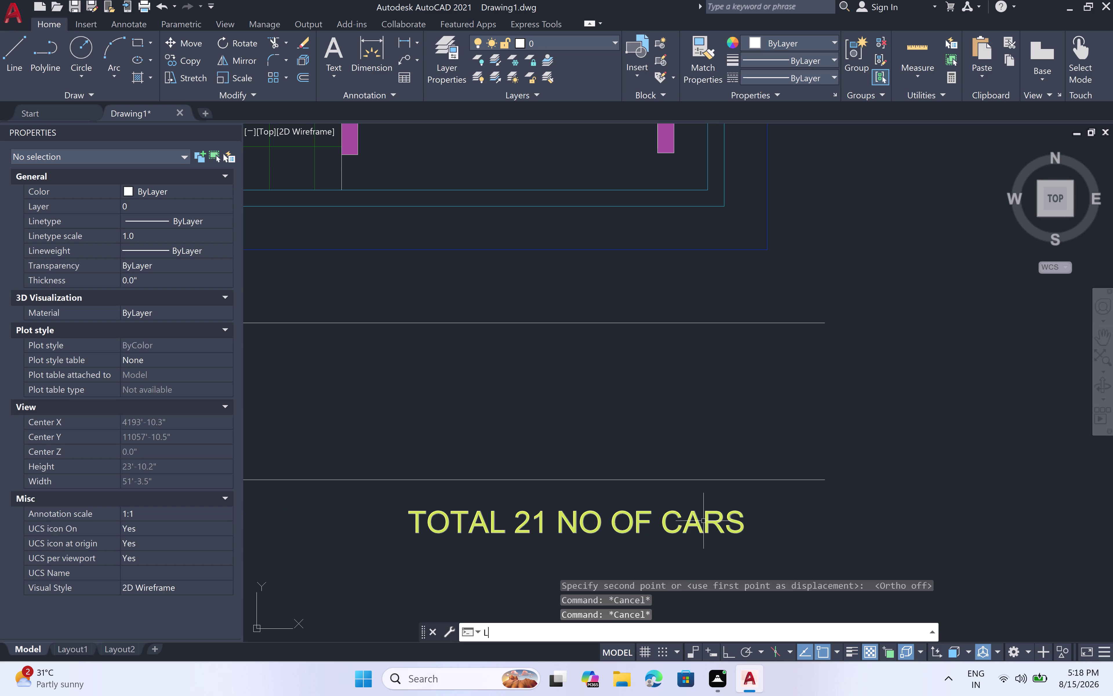
key(space)
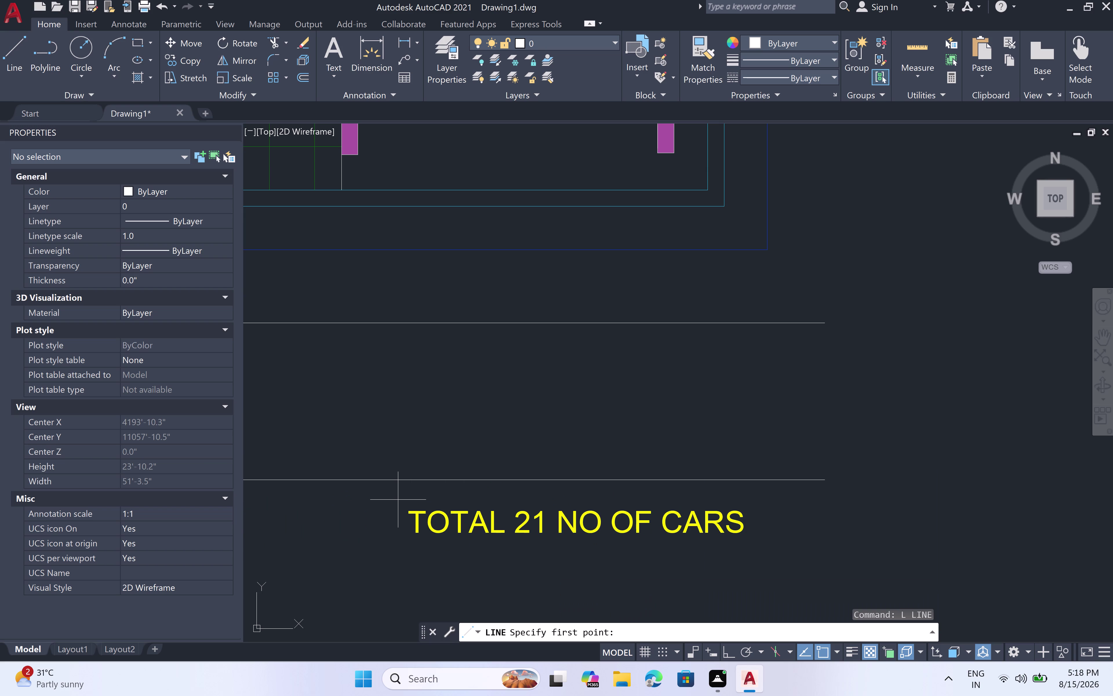
click(397, 500)
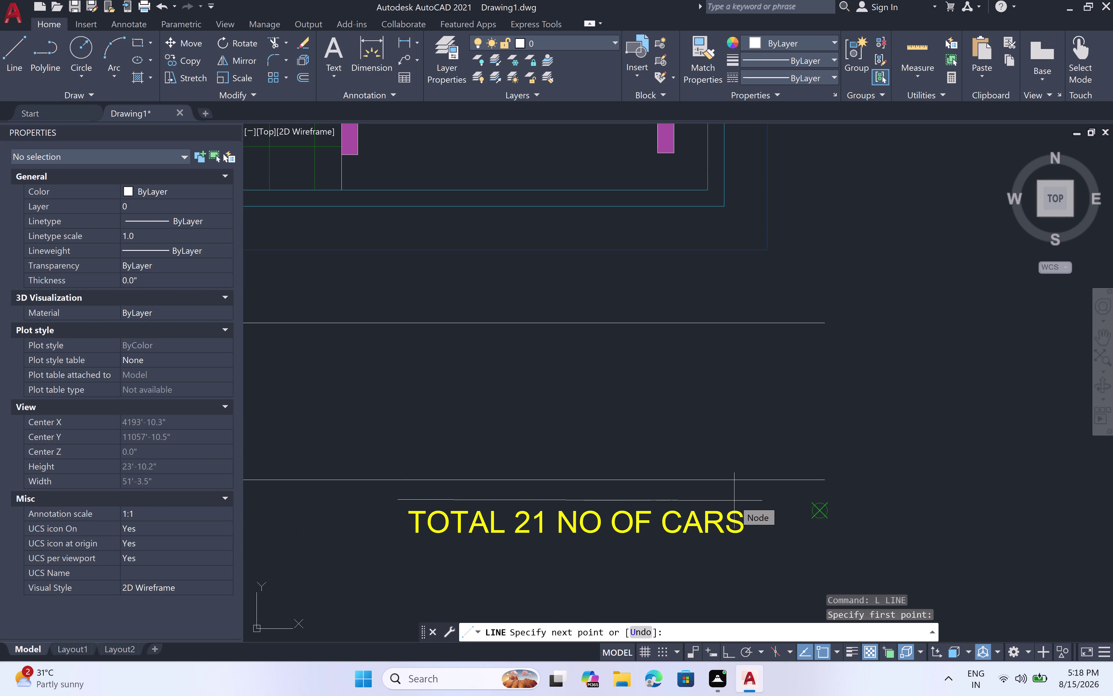
key(F8)
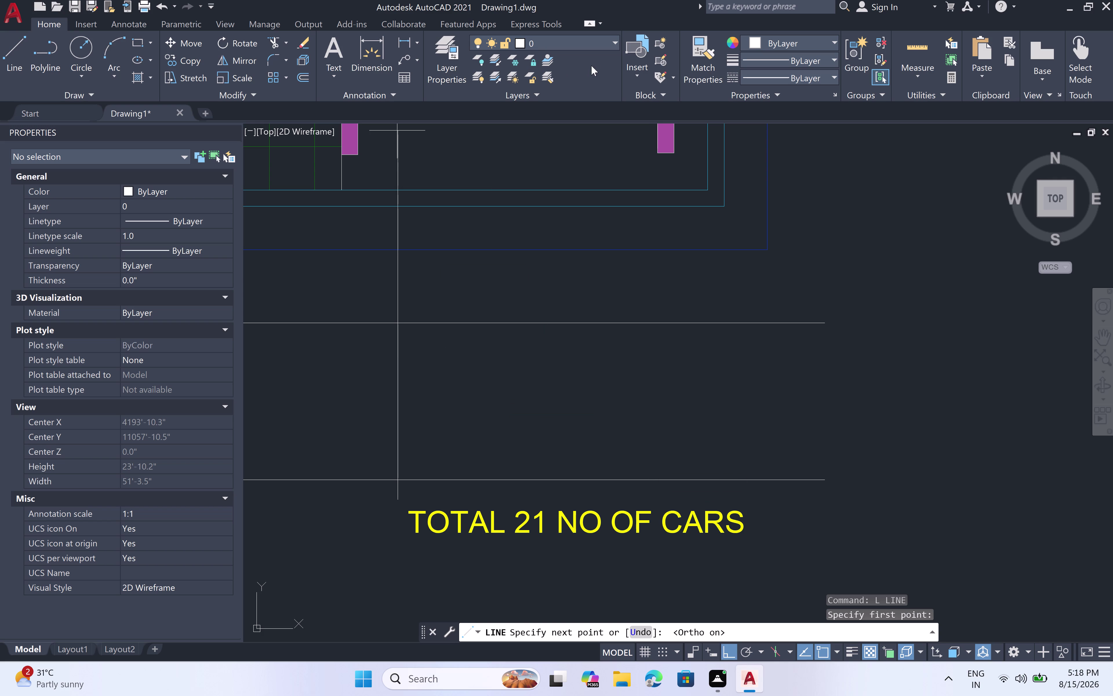
click(615, 42)
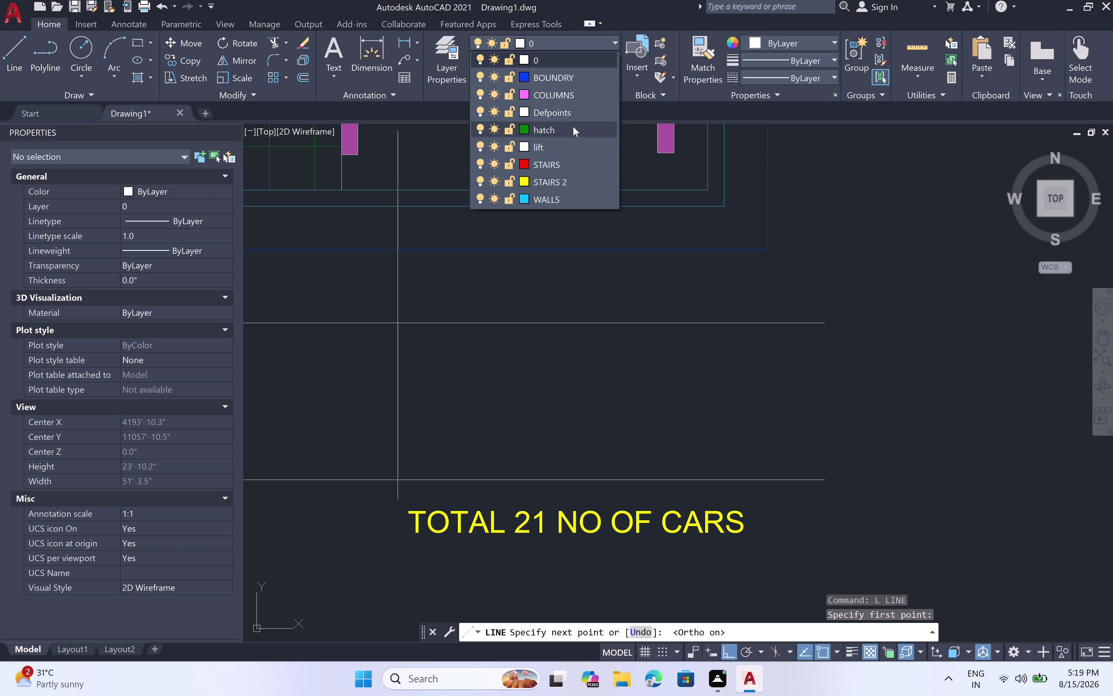
click(567, 186)
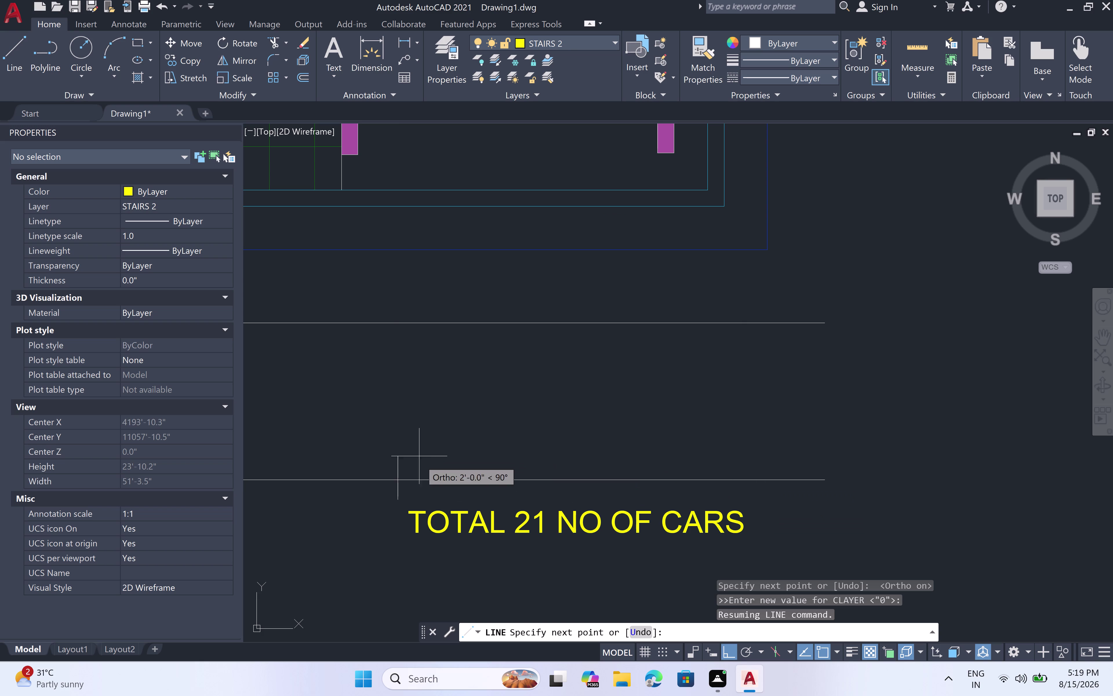
key(Escape)
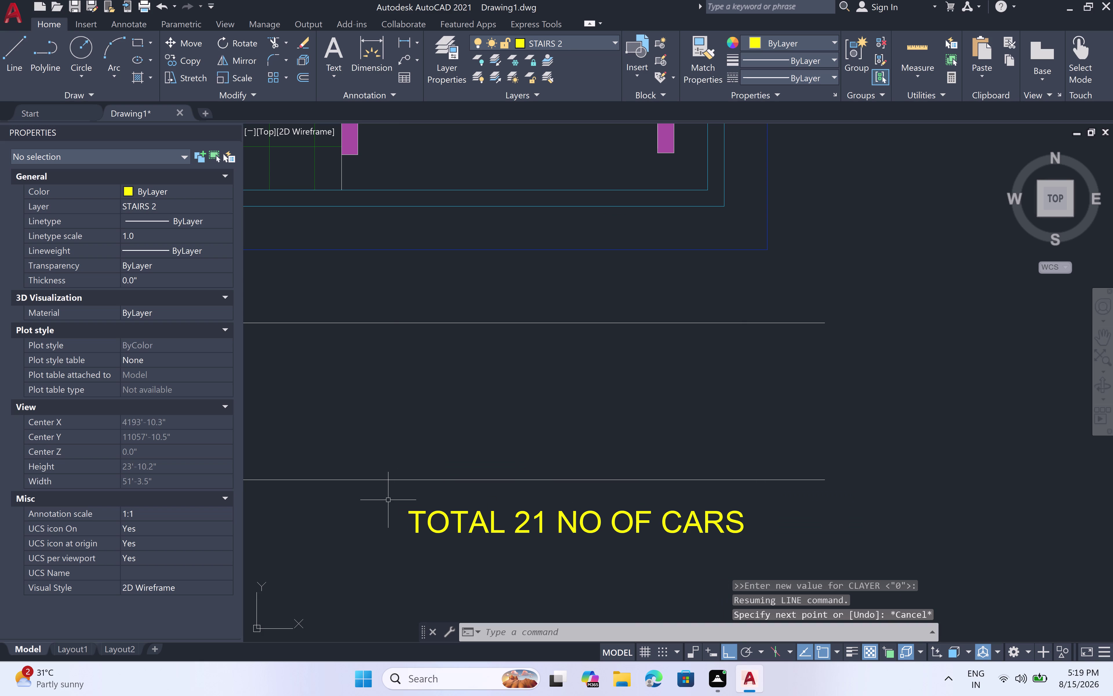
click(396, 501)
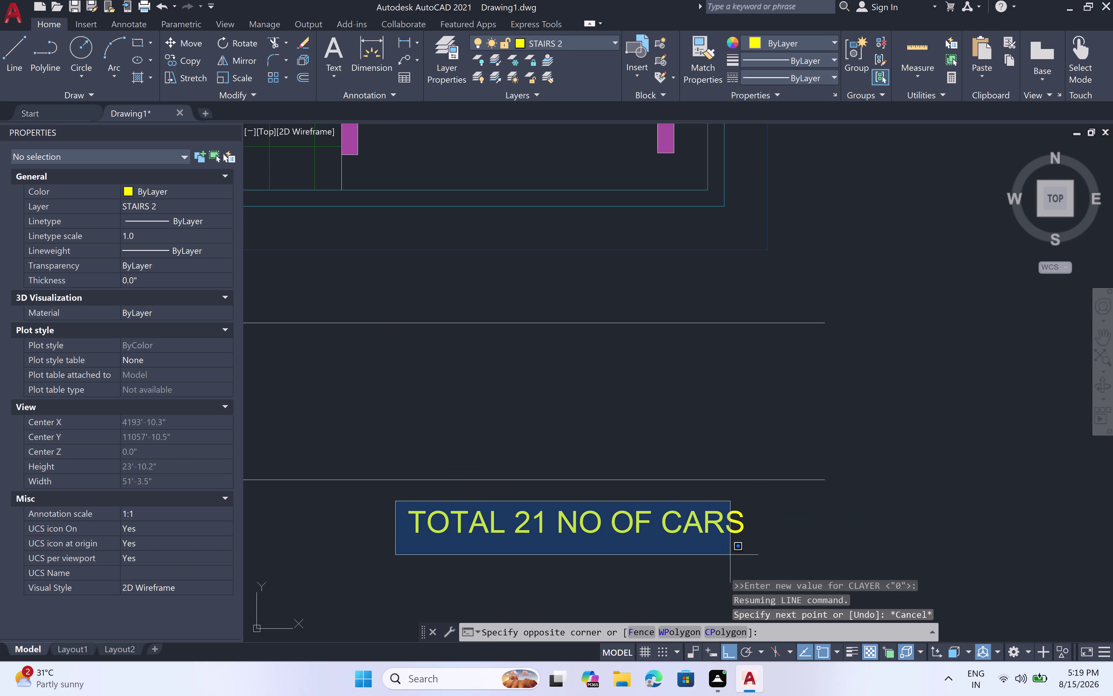
click(755, 551)
key(Escape)
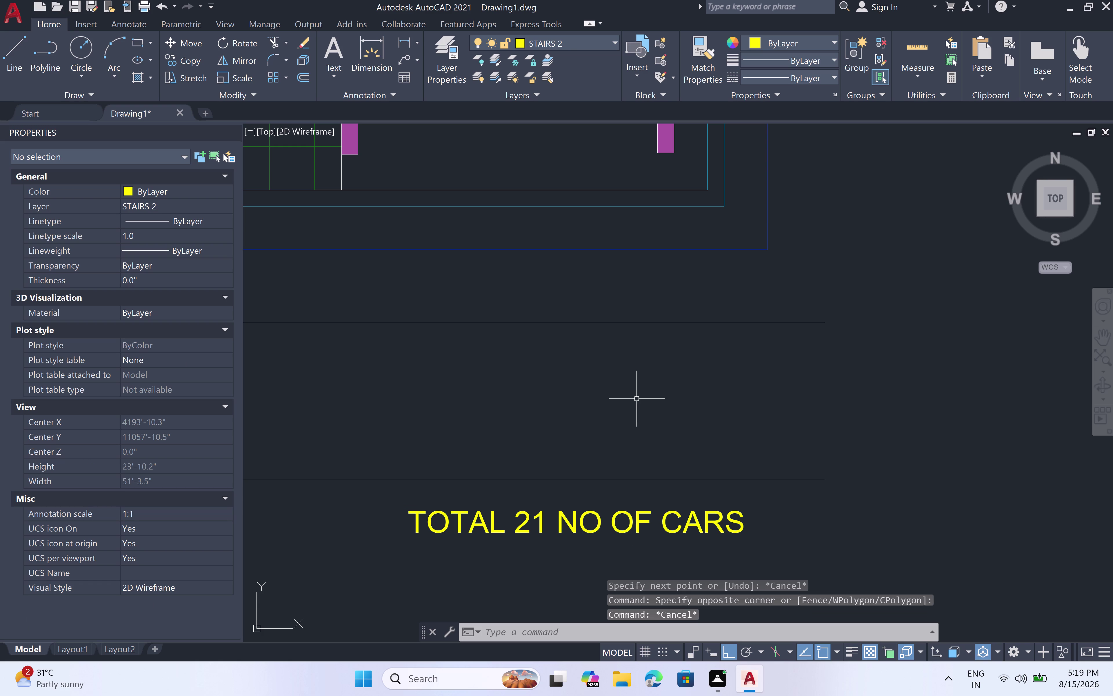
Draw a four-sided line border around the TOTAL 21 NO OF CARS note.
key(l)
key(space)
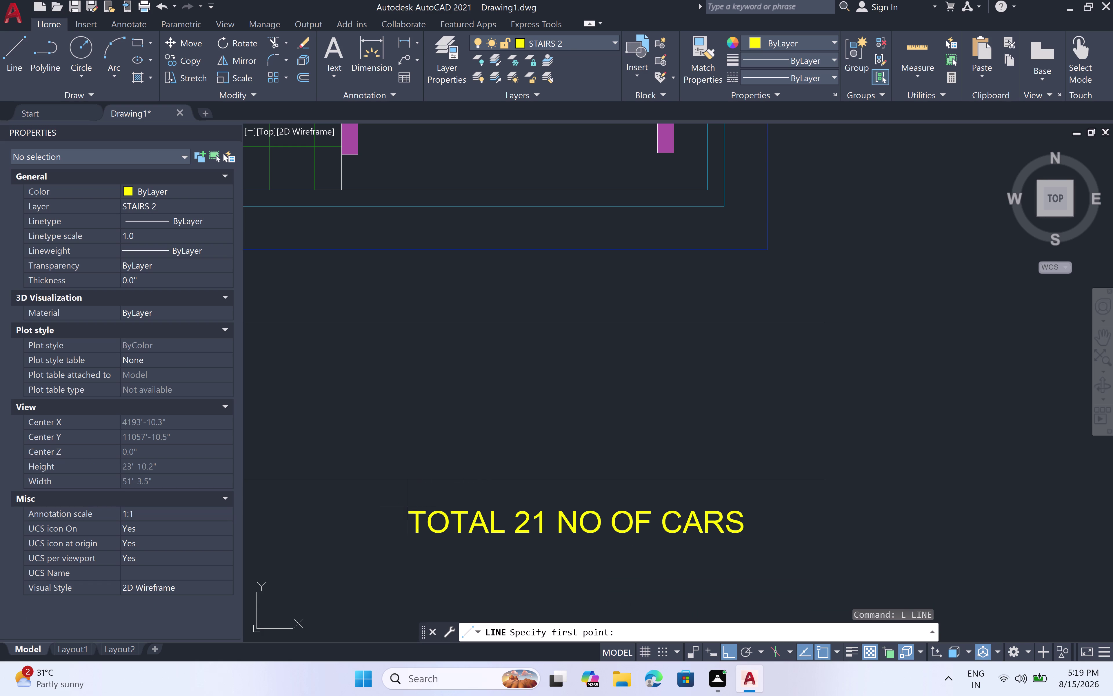
double_click(406, 499)
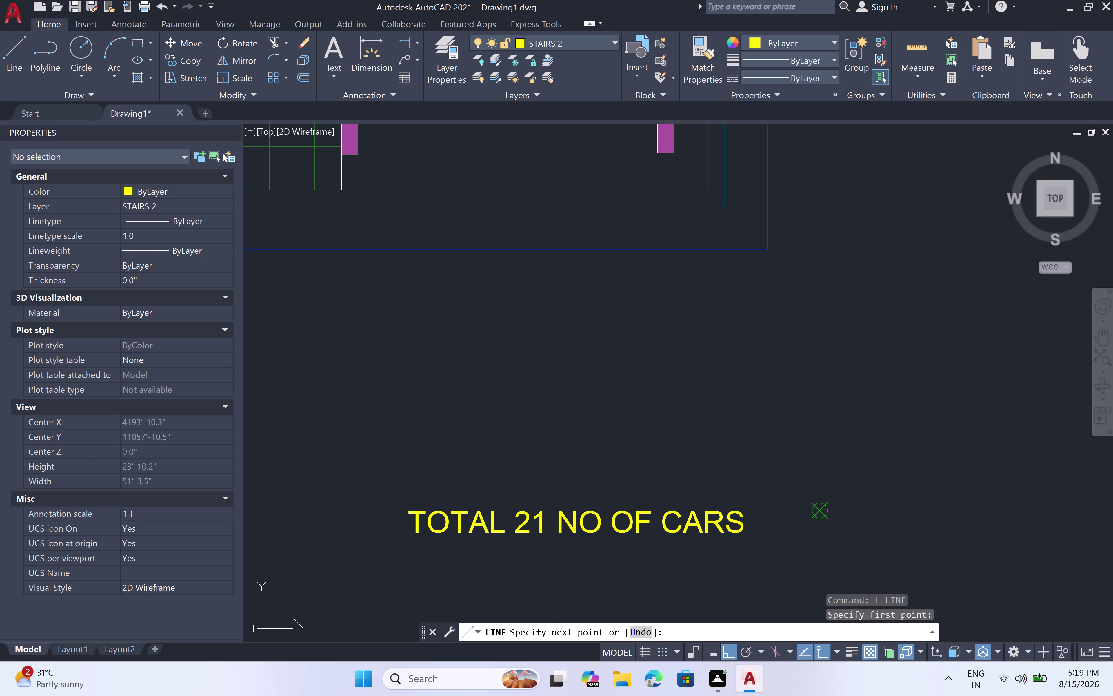
scroll(up, 3)
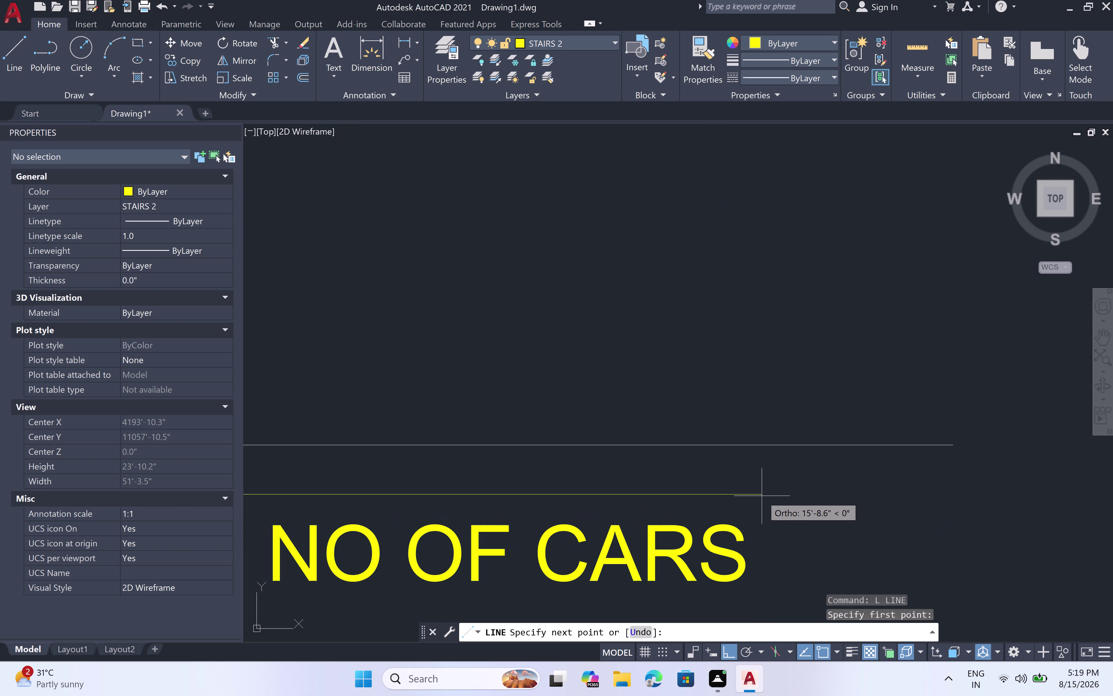
click(762, 496)
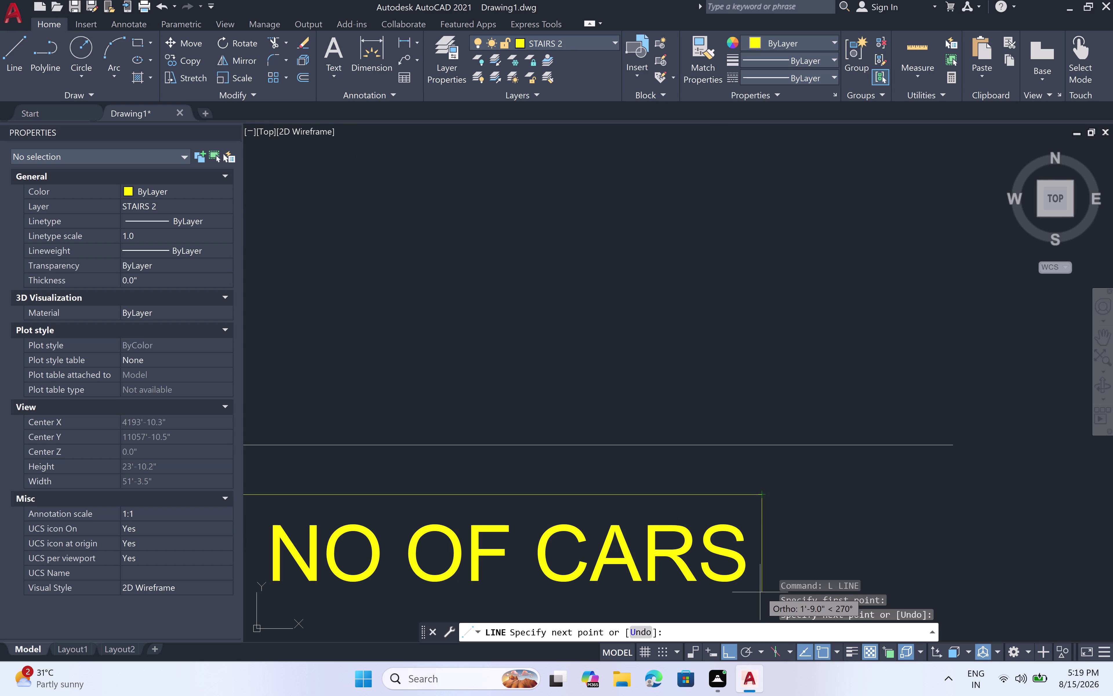
click(759, 601)
scroll(down, 3)
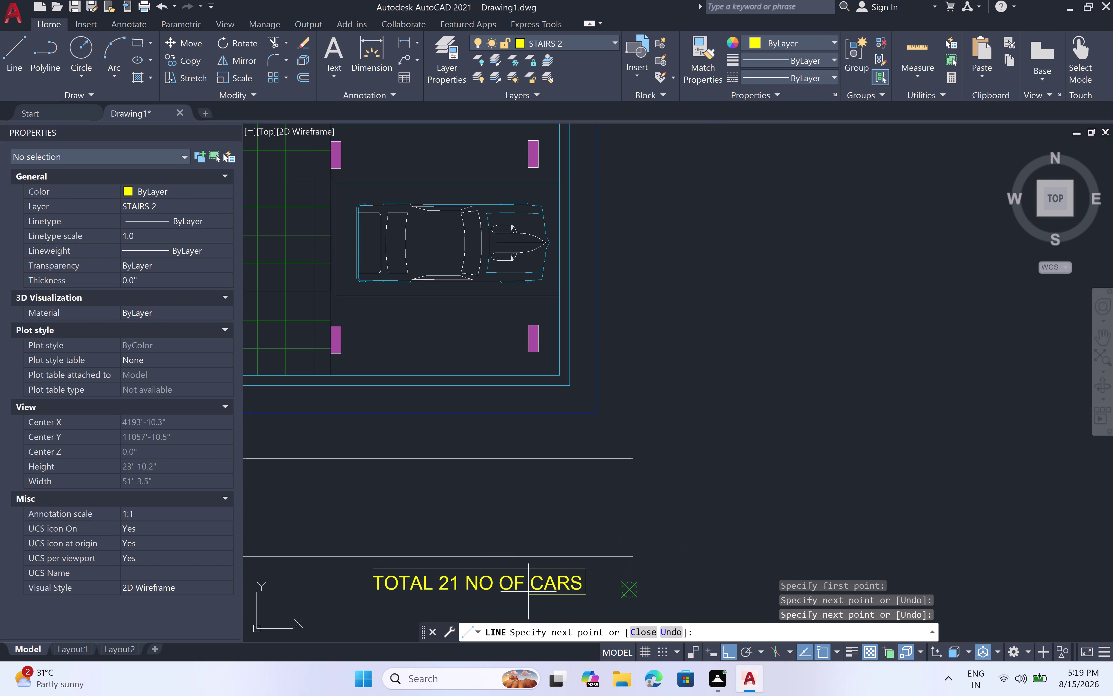
scroll(up, 3)
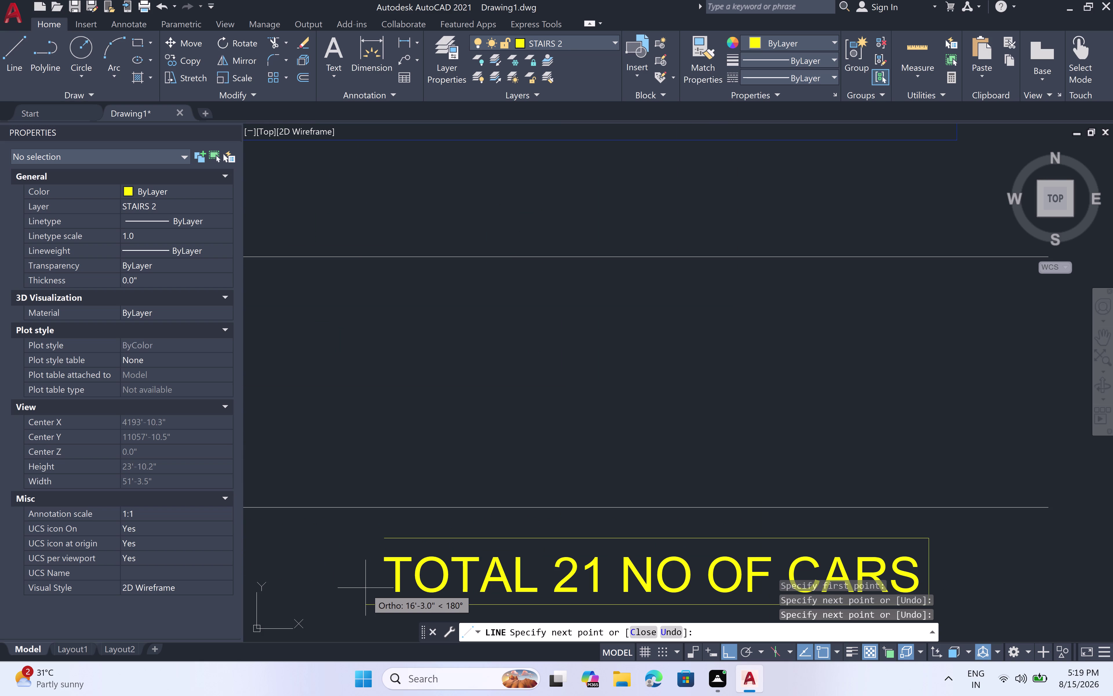
click(367, 586)
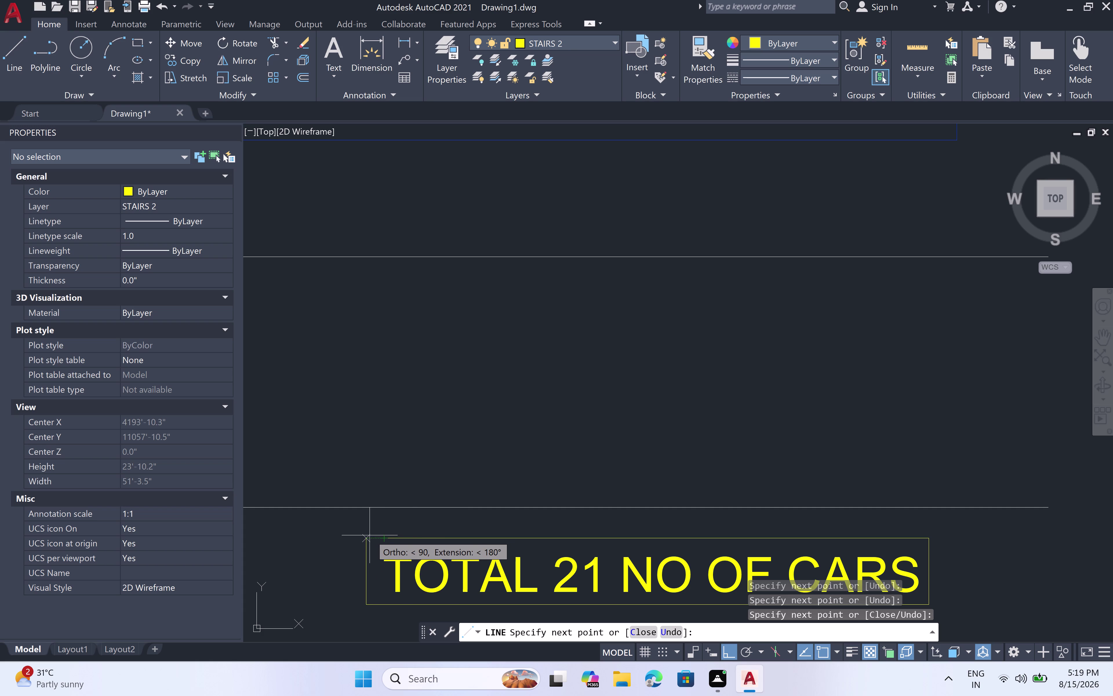
click(365, 538)
click(397, 539)
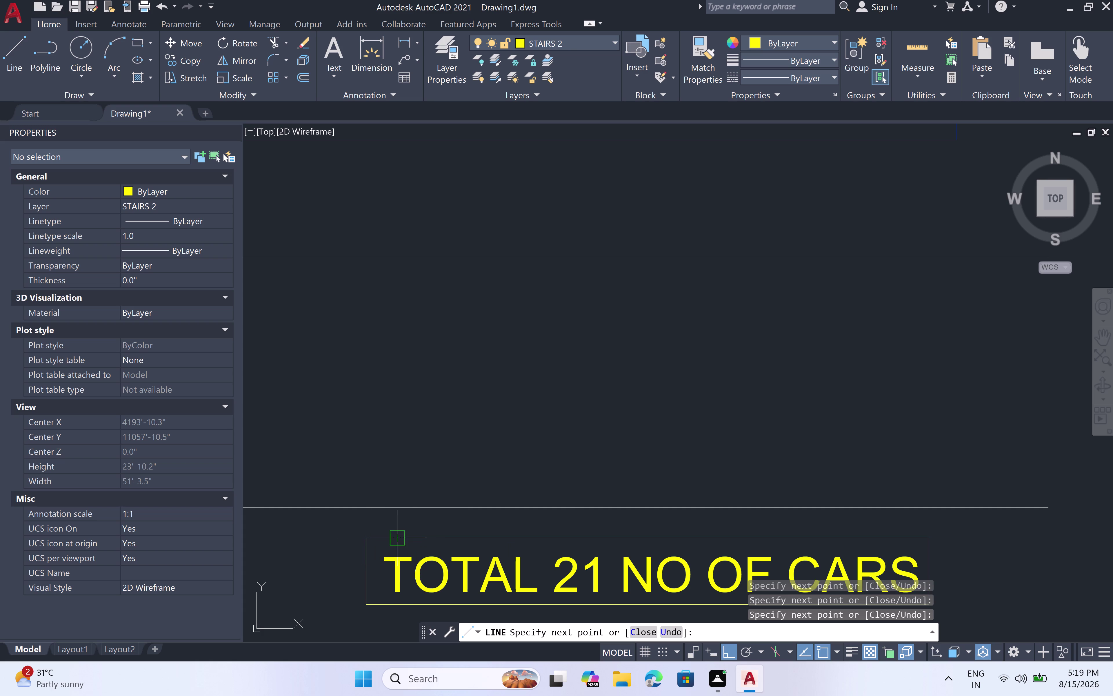
key(Escape)
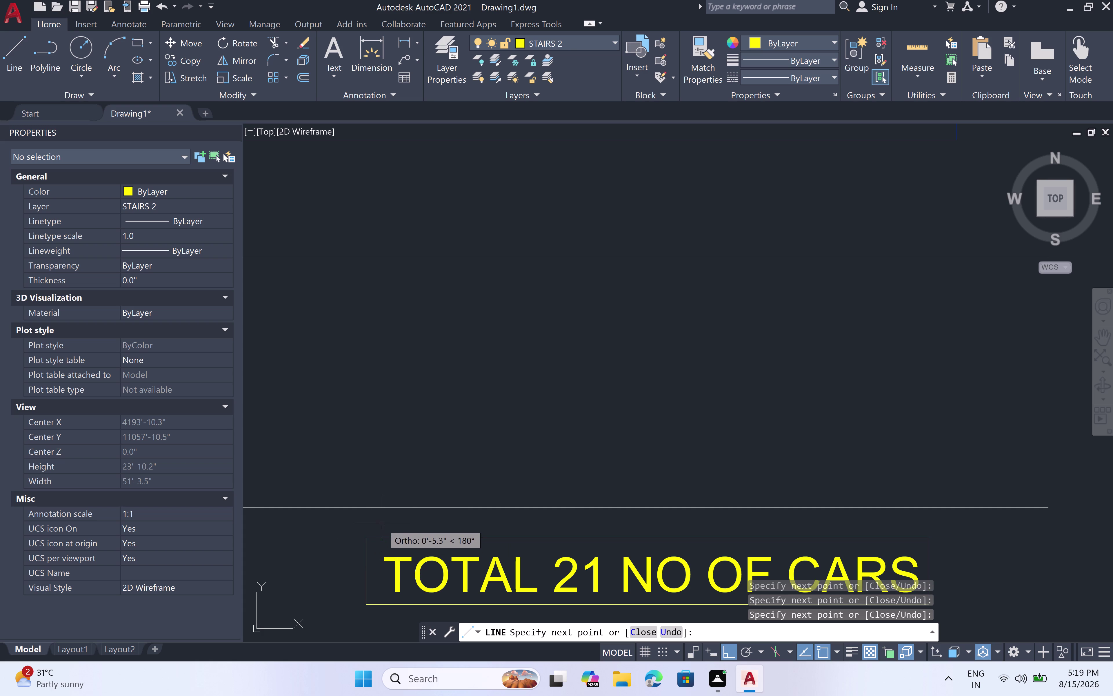
scroll(down, 3)
middle_drag(445, 499, 455, 497)
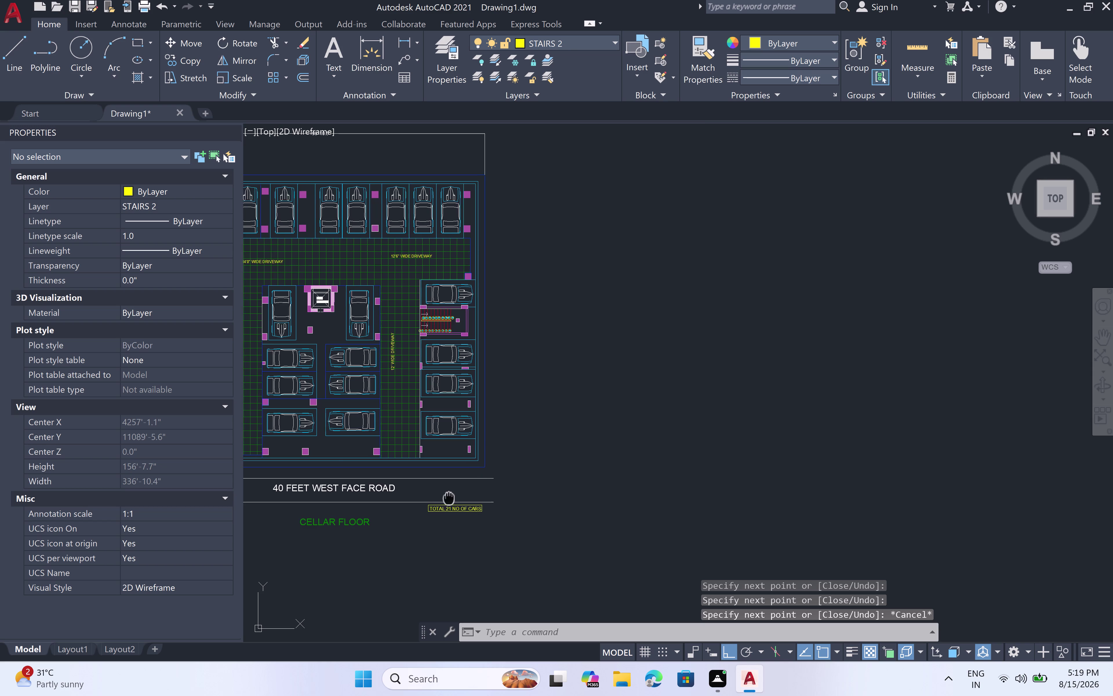
Pick layer 0 from the Layer dropdown in place of STAIRS 2.
middle_drag(455, 497, 729, 437)
scroll(down, 3)
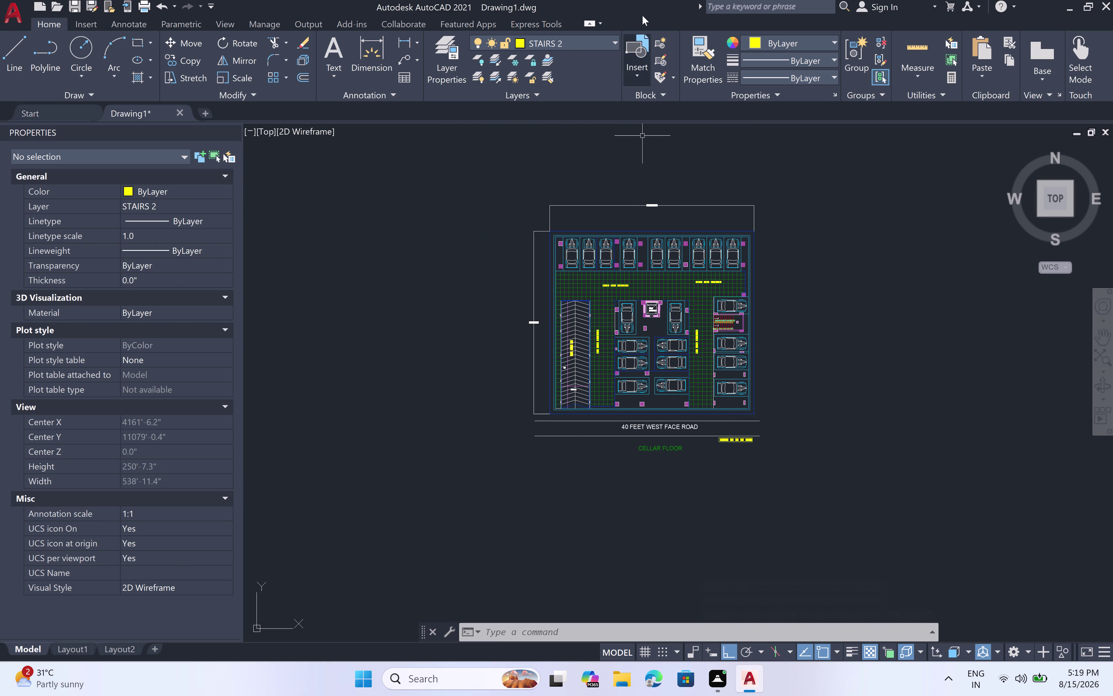
double_click(613, 38)
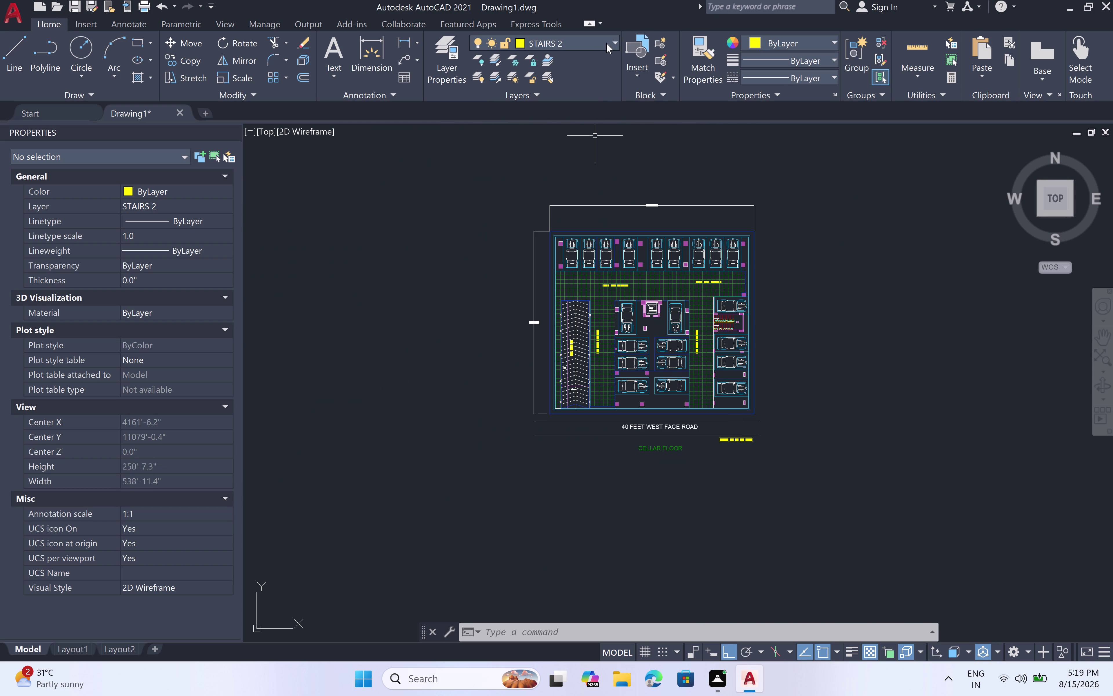
click(614, 40)
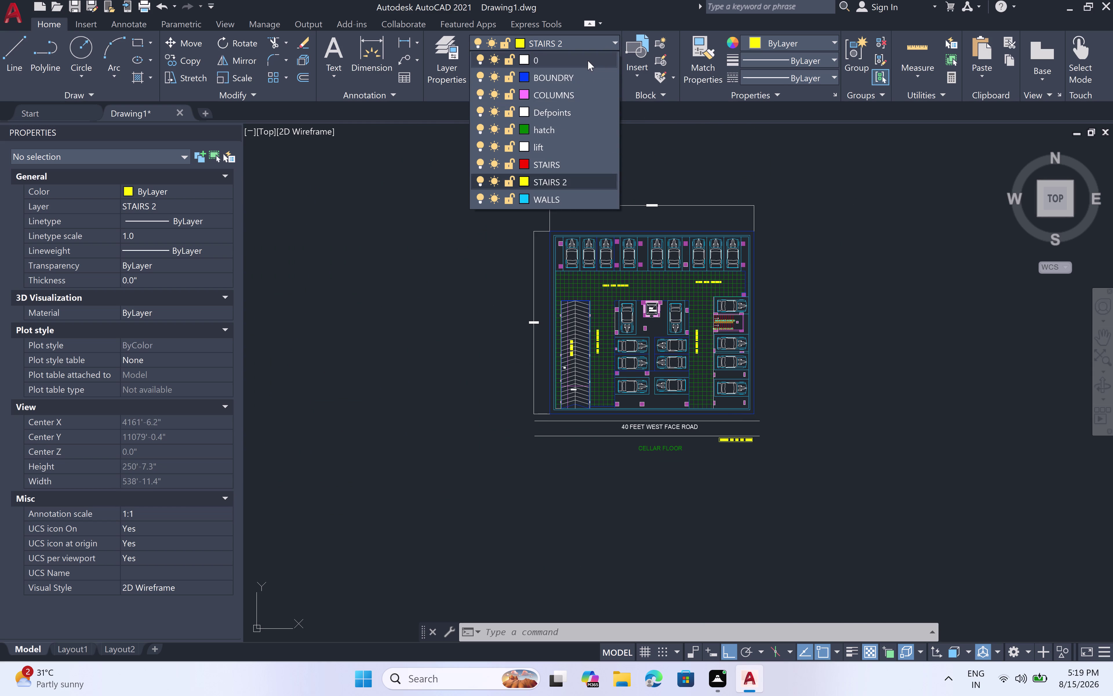
click(588, 60)
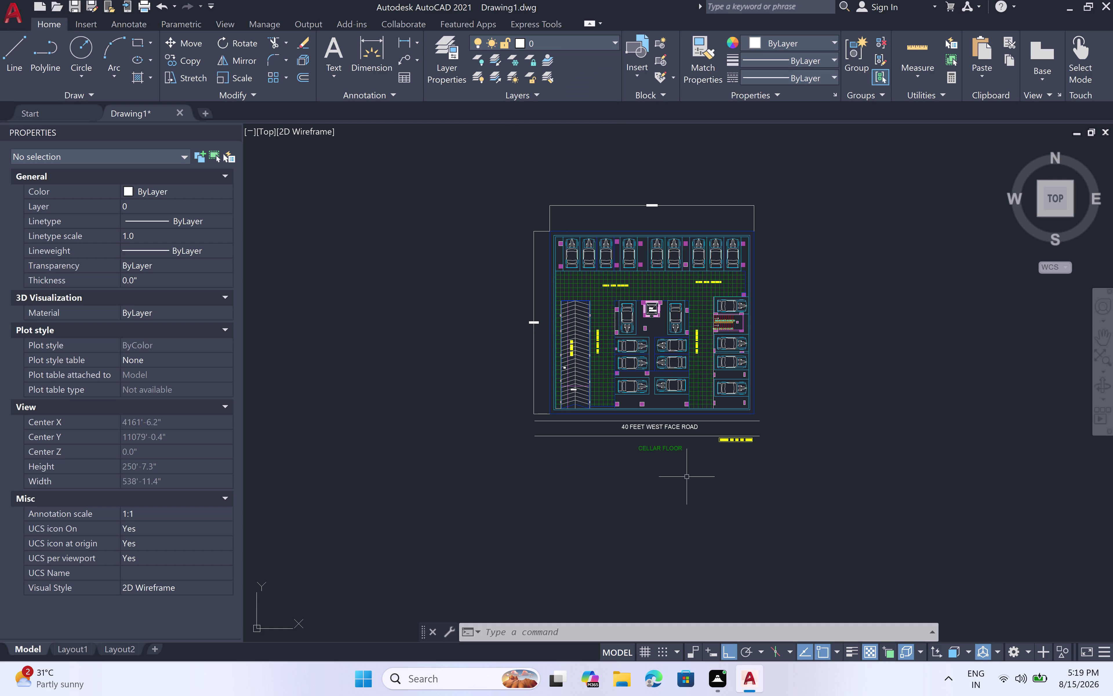
Regenerate the drawing with RE and cancel the stray window selections.
text(RE)
key(space)
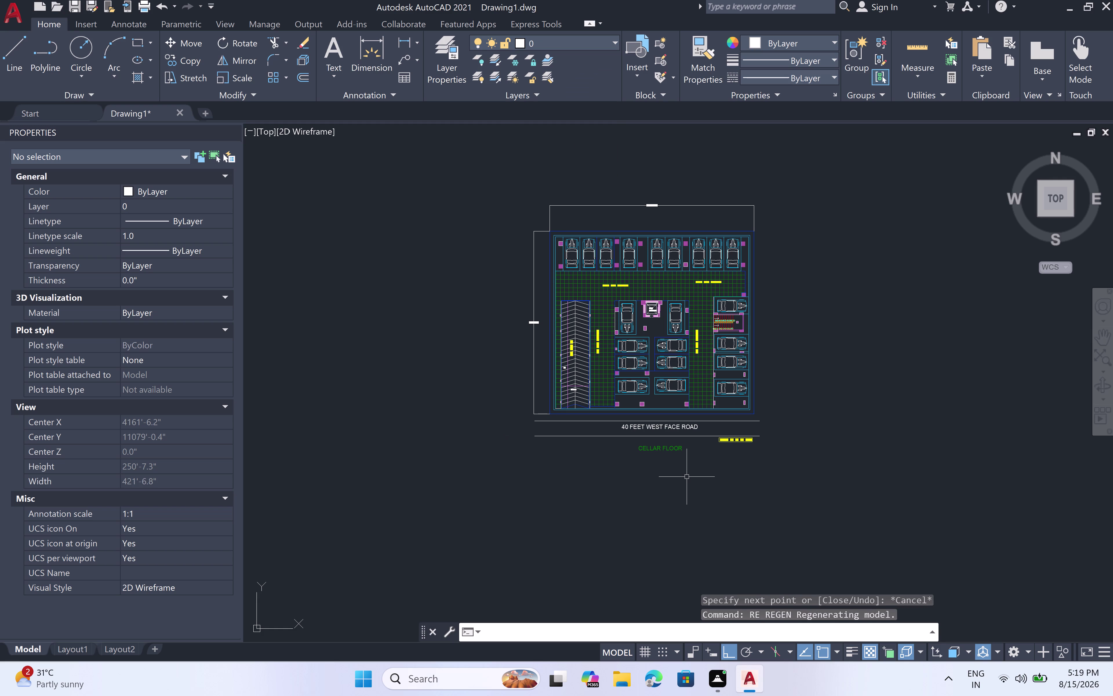
double_click(484, 176)
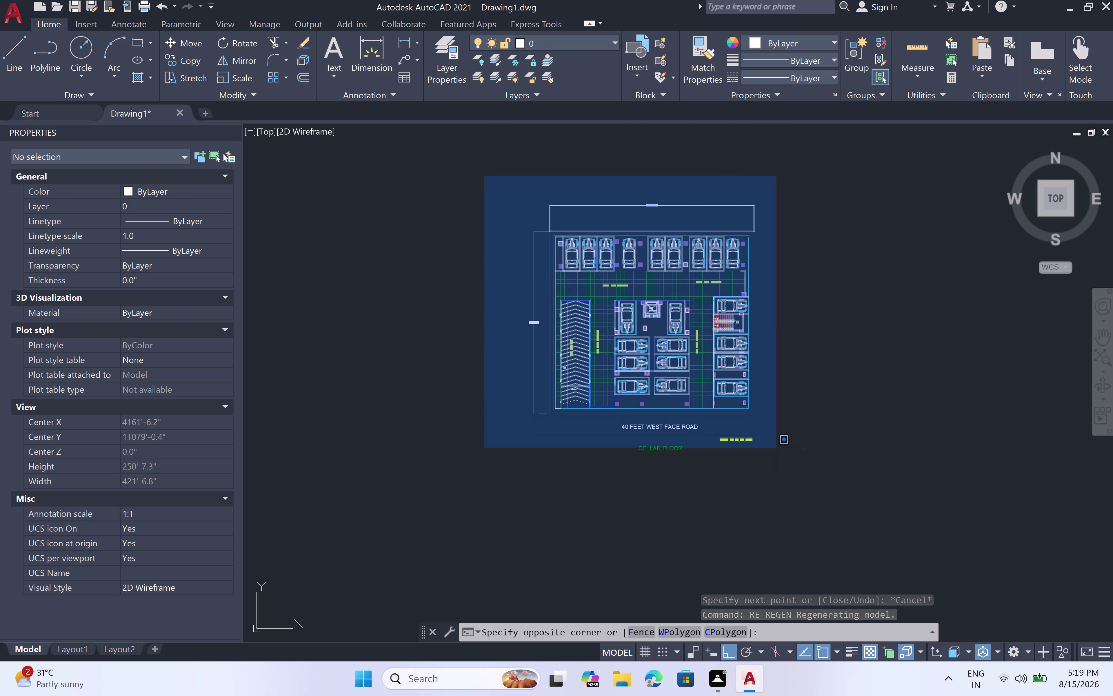
key(Escape)
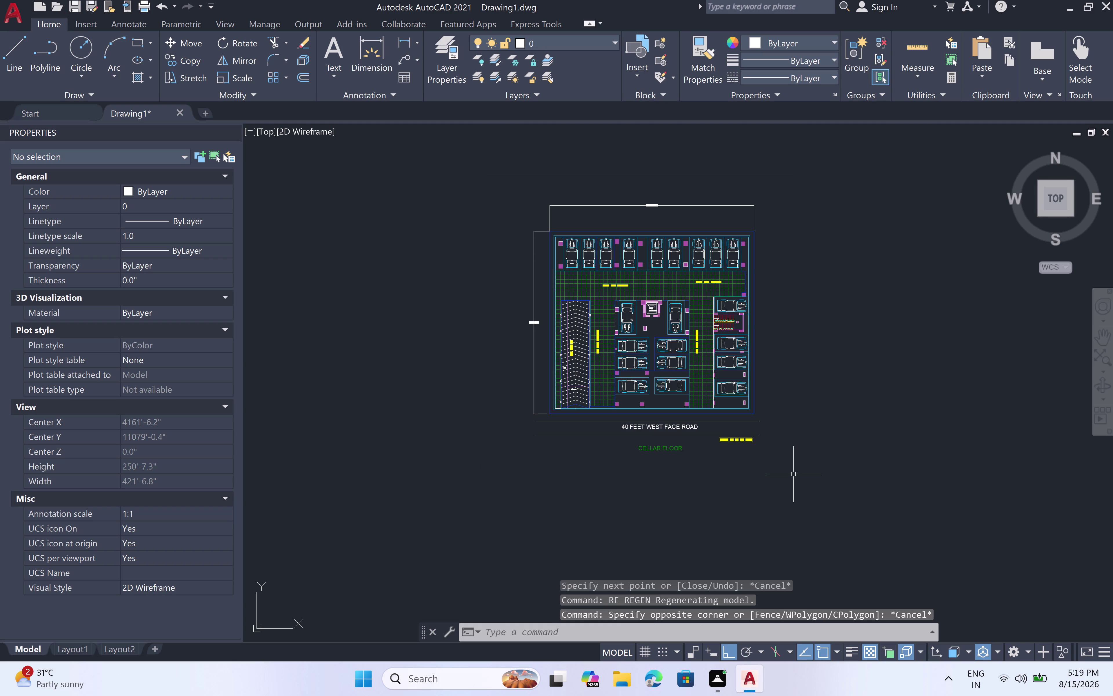
text(RE)
key(space)
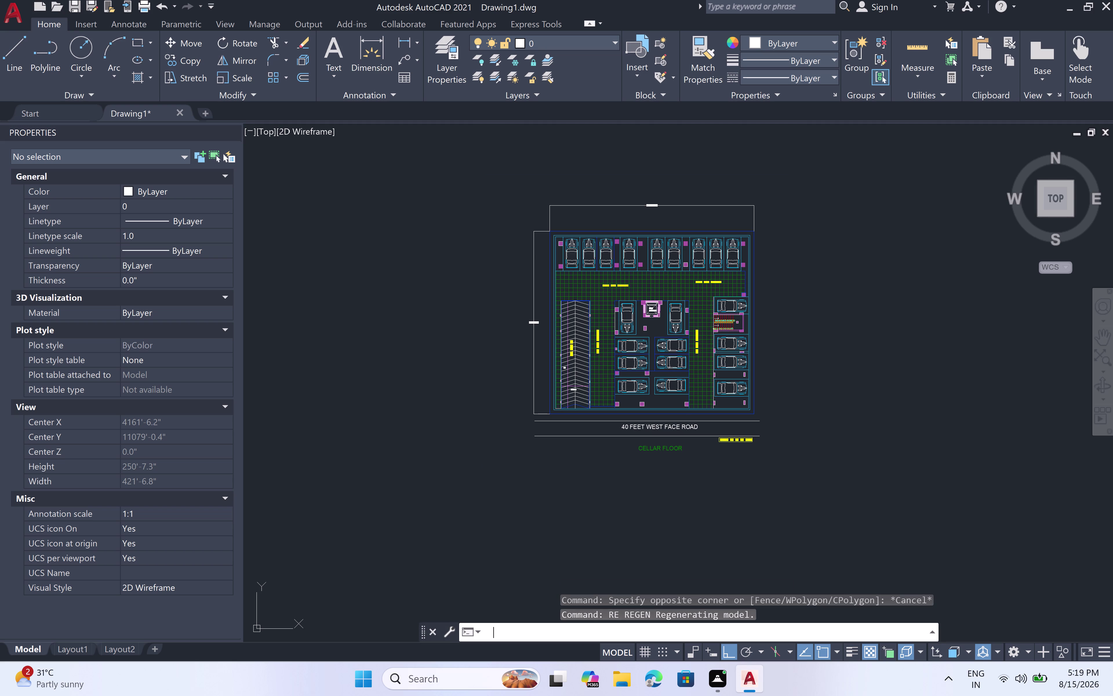
click(476, 177)
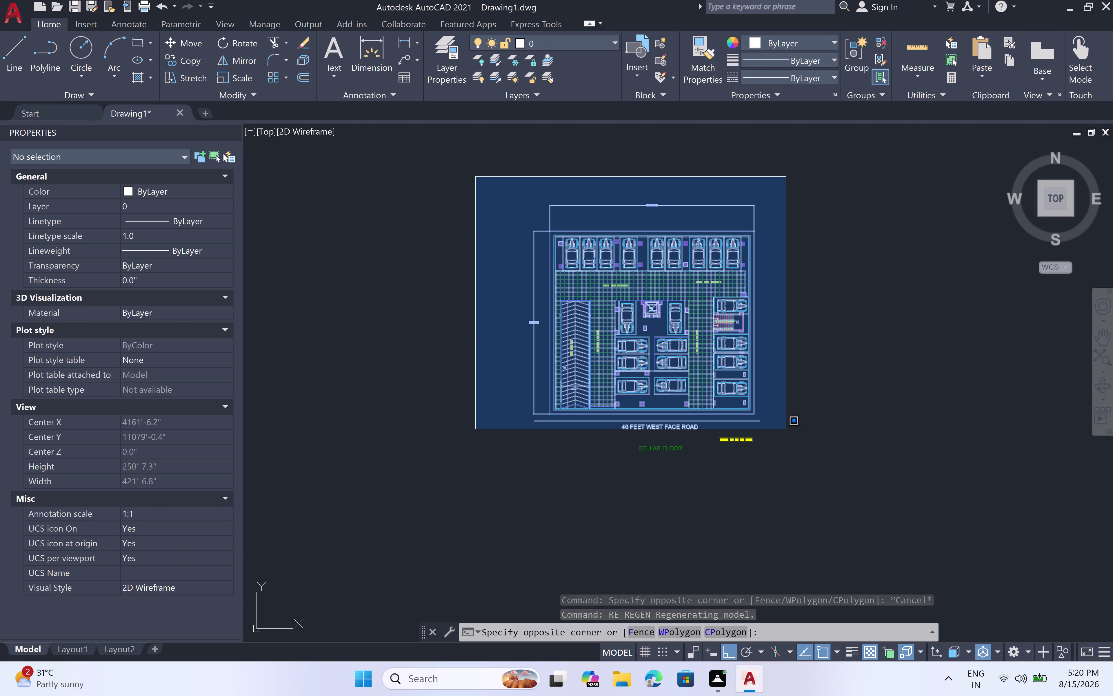
click(796, 470)
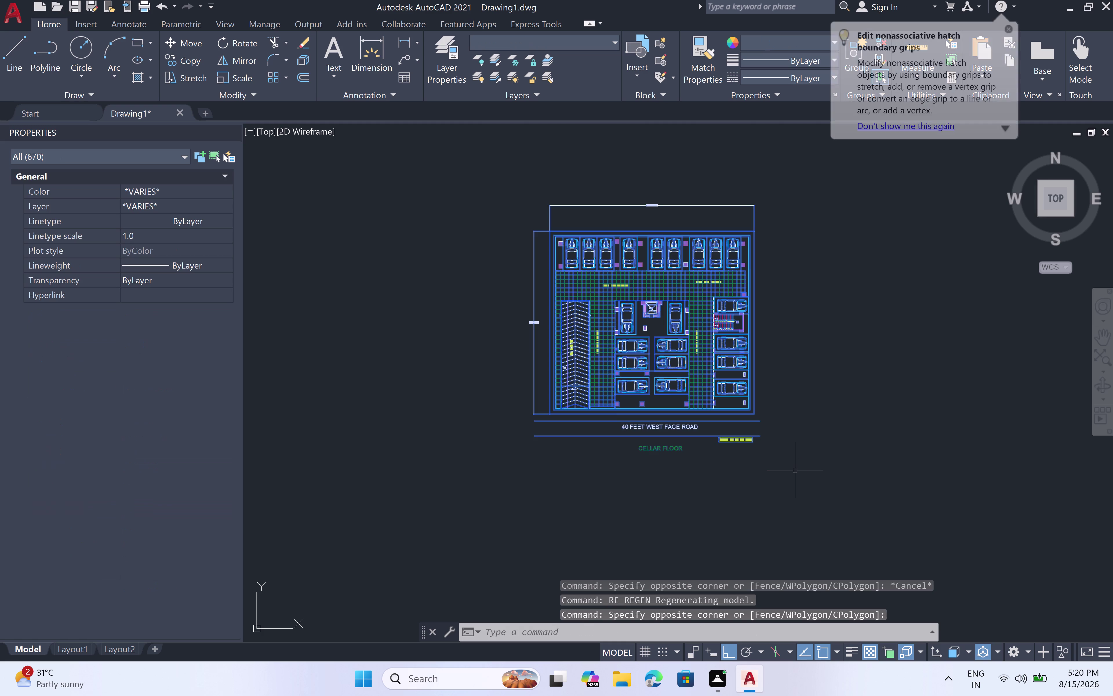
key(Escape)
key(Escape)
key(Escape)
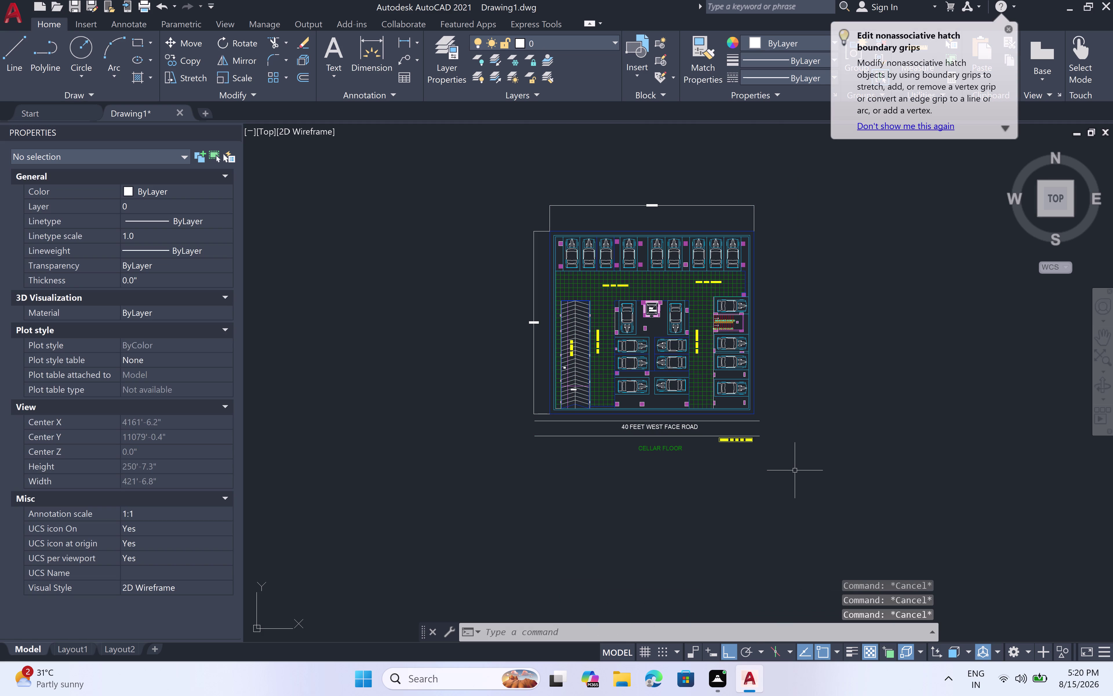
Draw a RECTANG border from above-left to below-right of the plan.
text(RE)
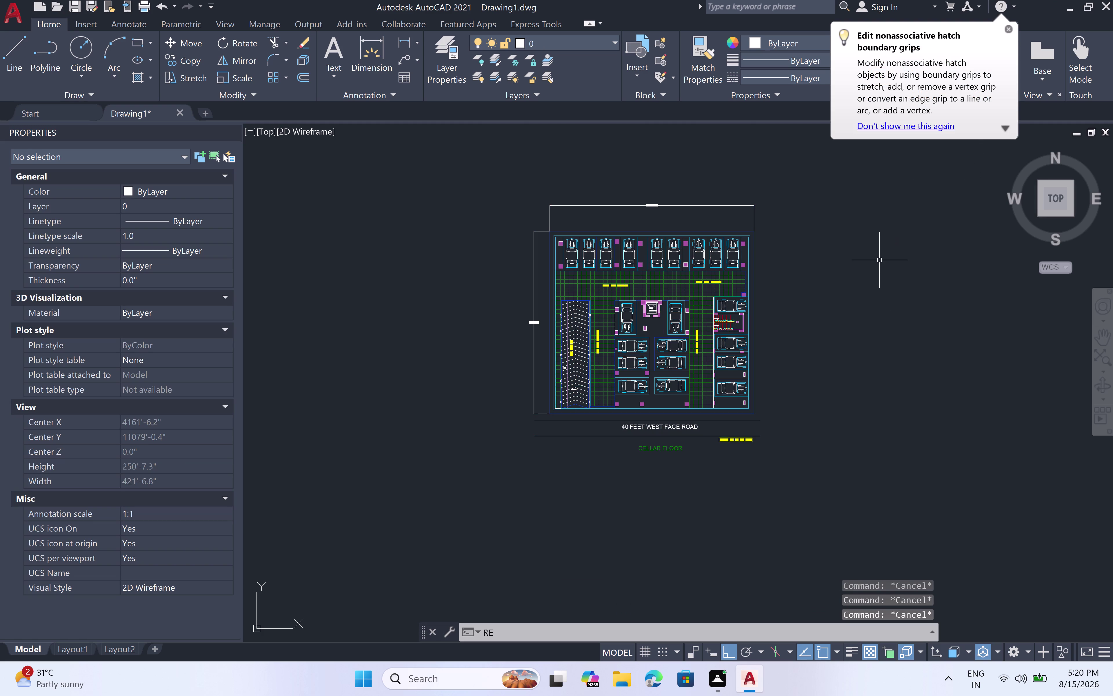
key(c)
key(space)
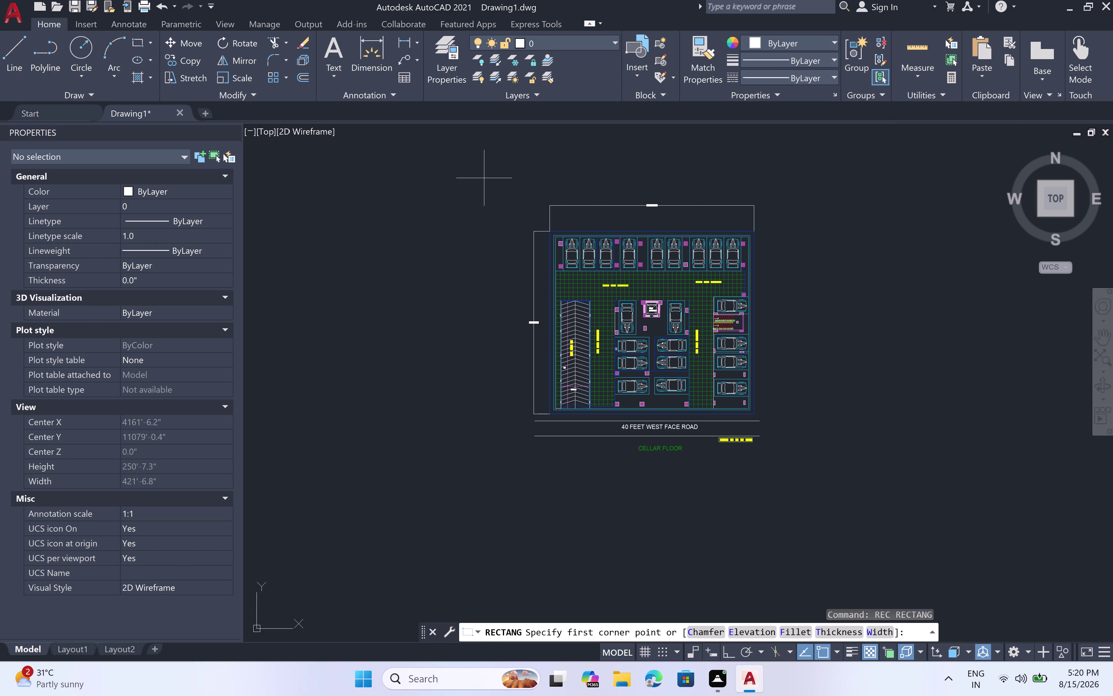
click(484, 178)
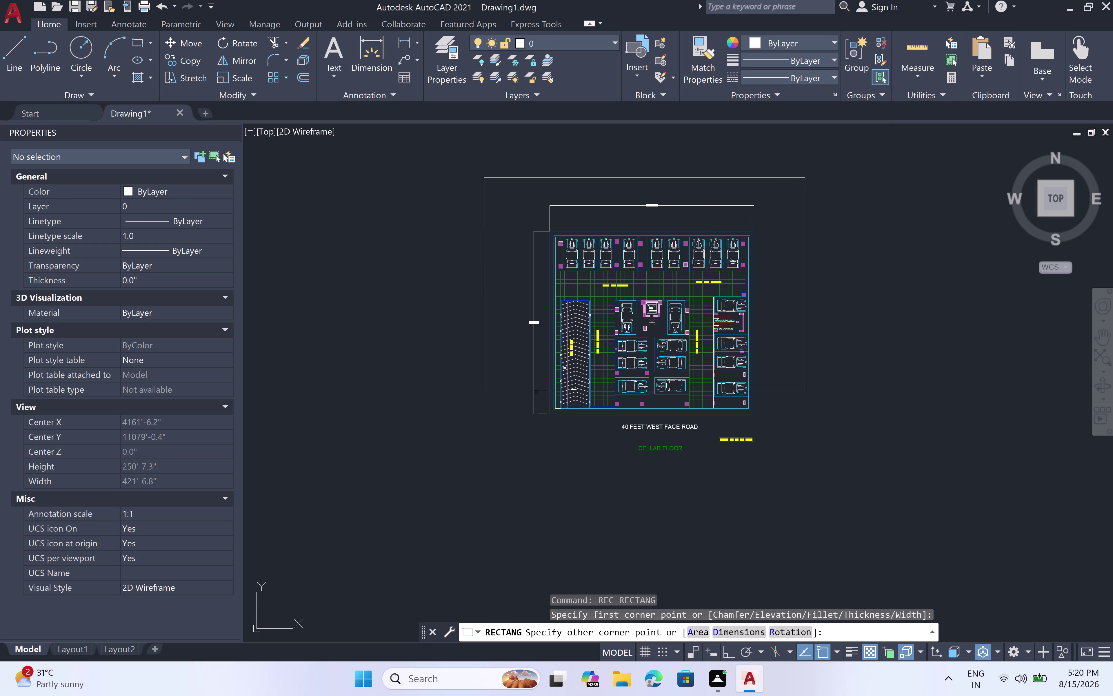
click(817, 466)
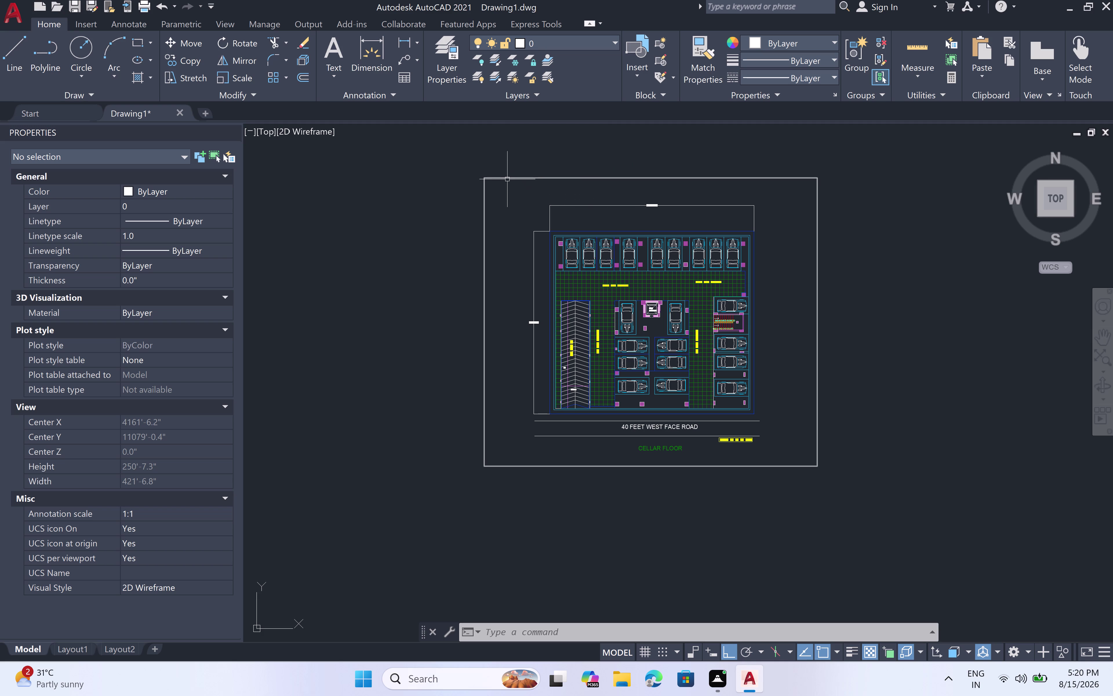
Select and delete the oversized border rectangle.
key(Escape)
key(Escape)
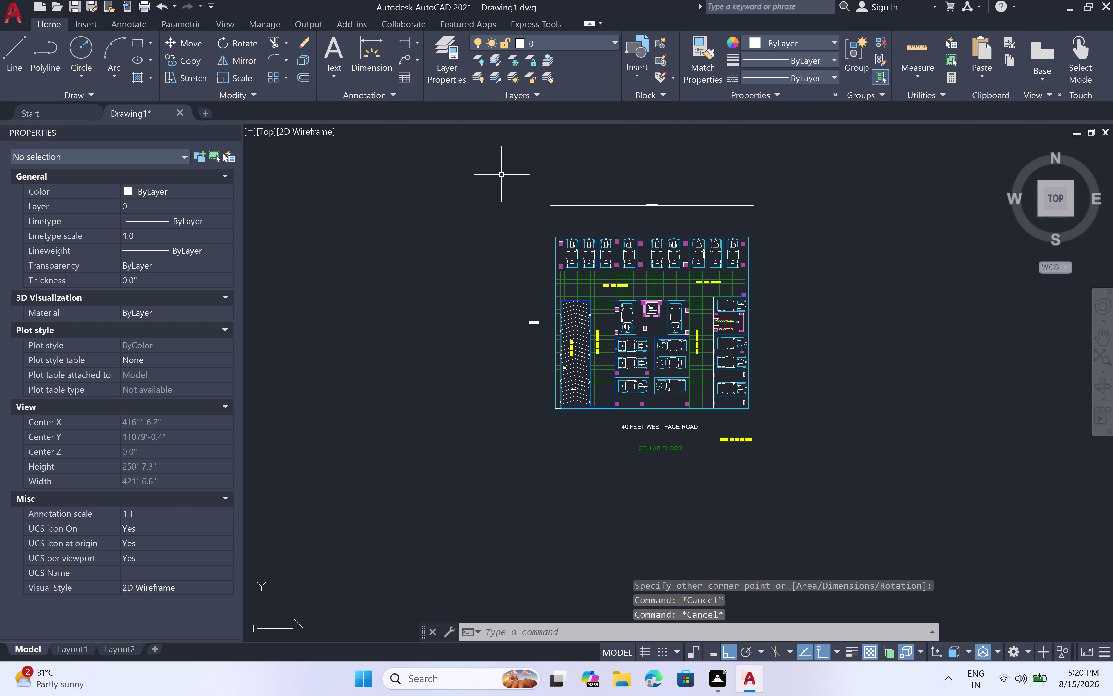
click(497, 181)
click(496, 176)
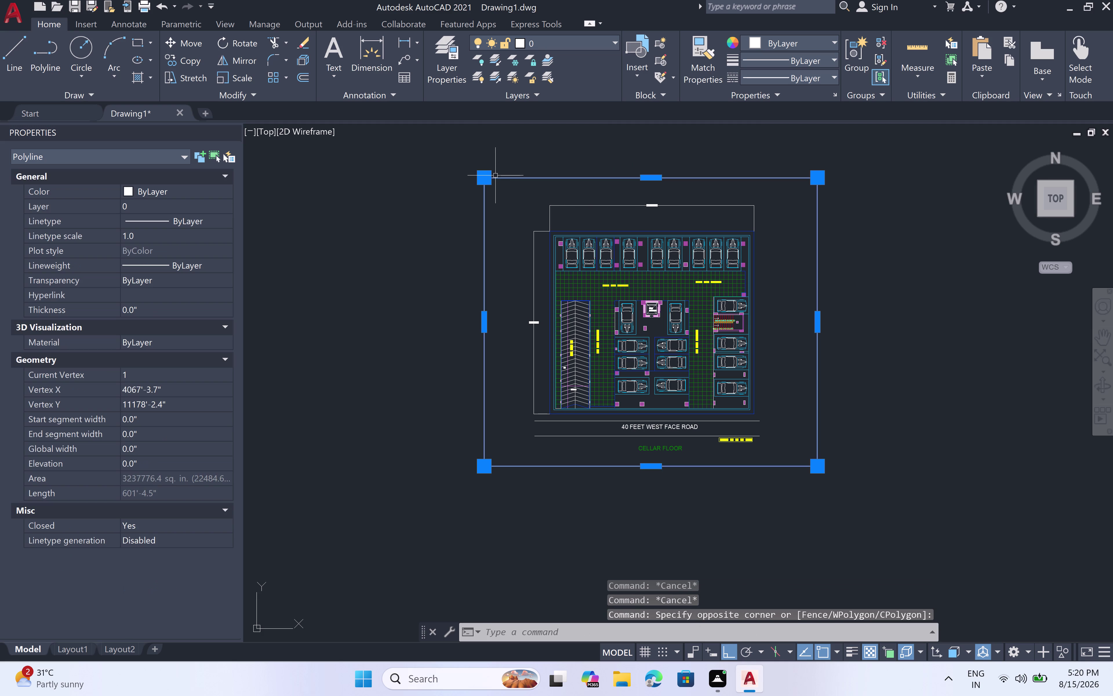
key(Delete)
Redraw the border rectangle snugly around the plan and its title.
key(r)
key(e)
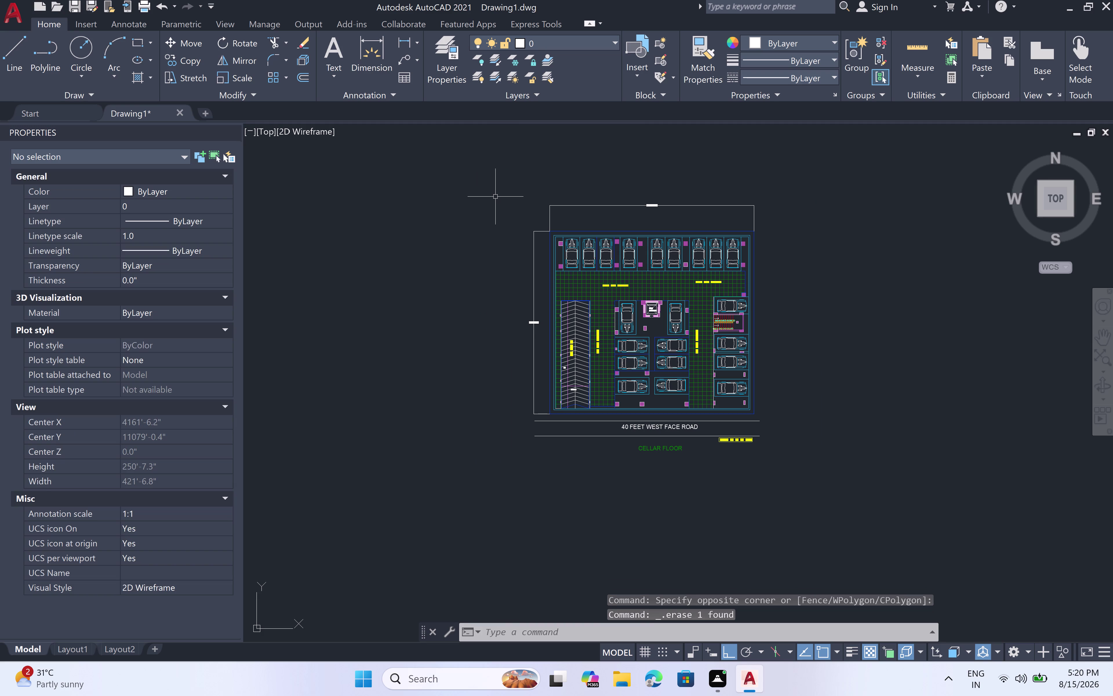
key(c)
key(space)
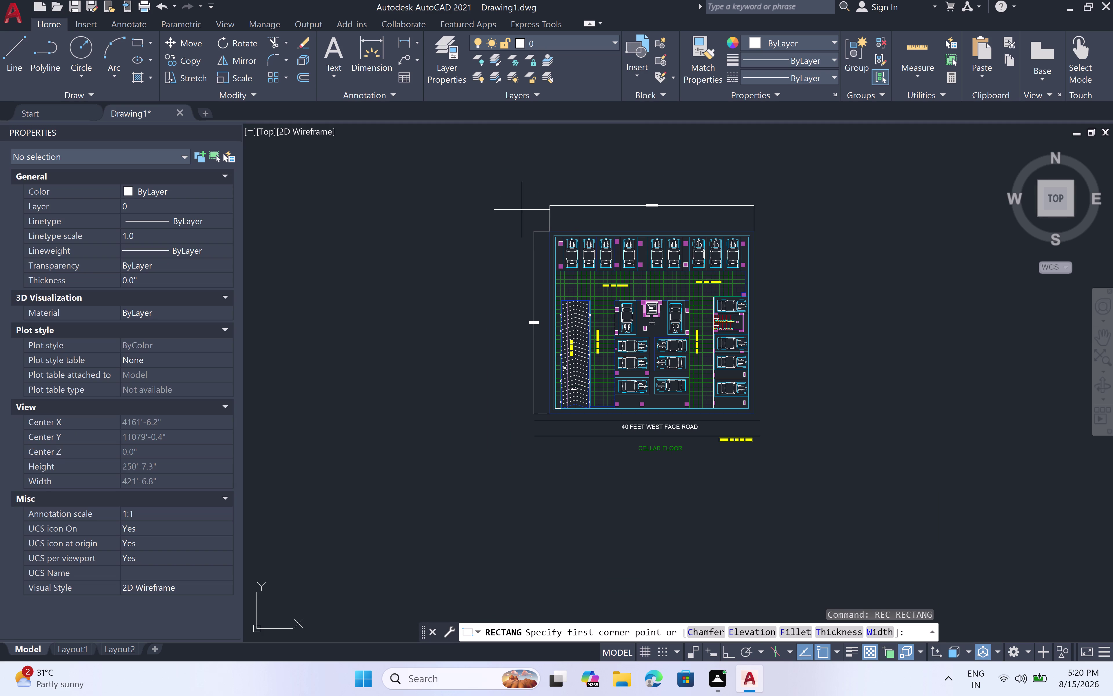
click(515, 185)
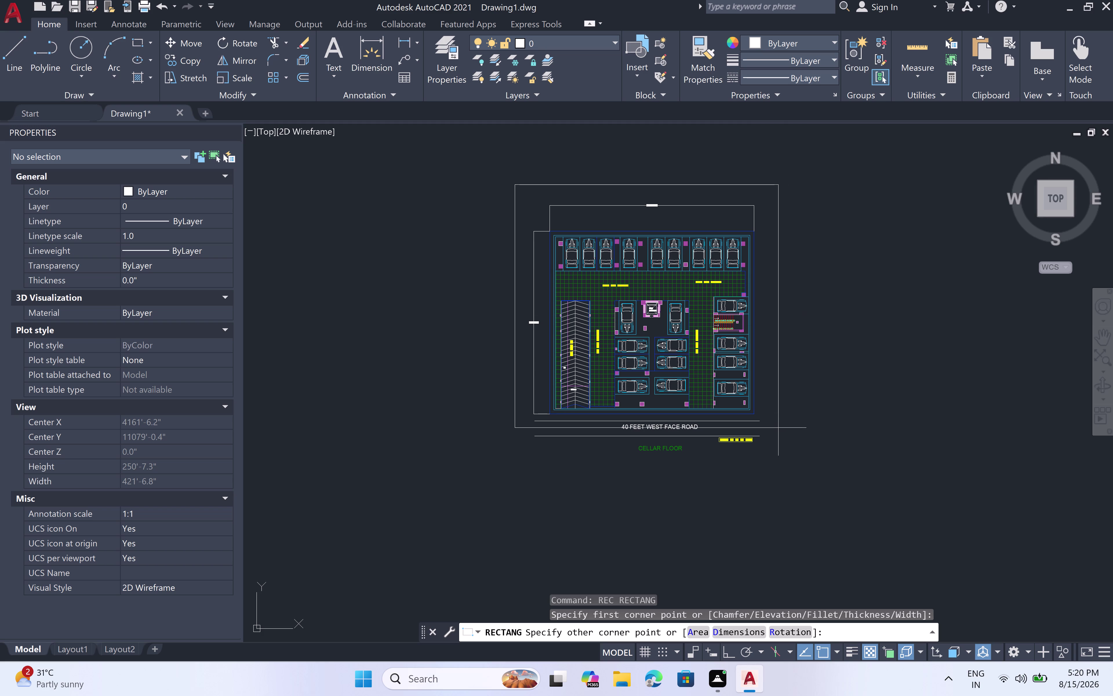
click(780, 455)
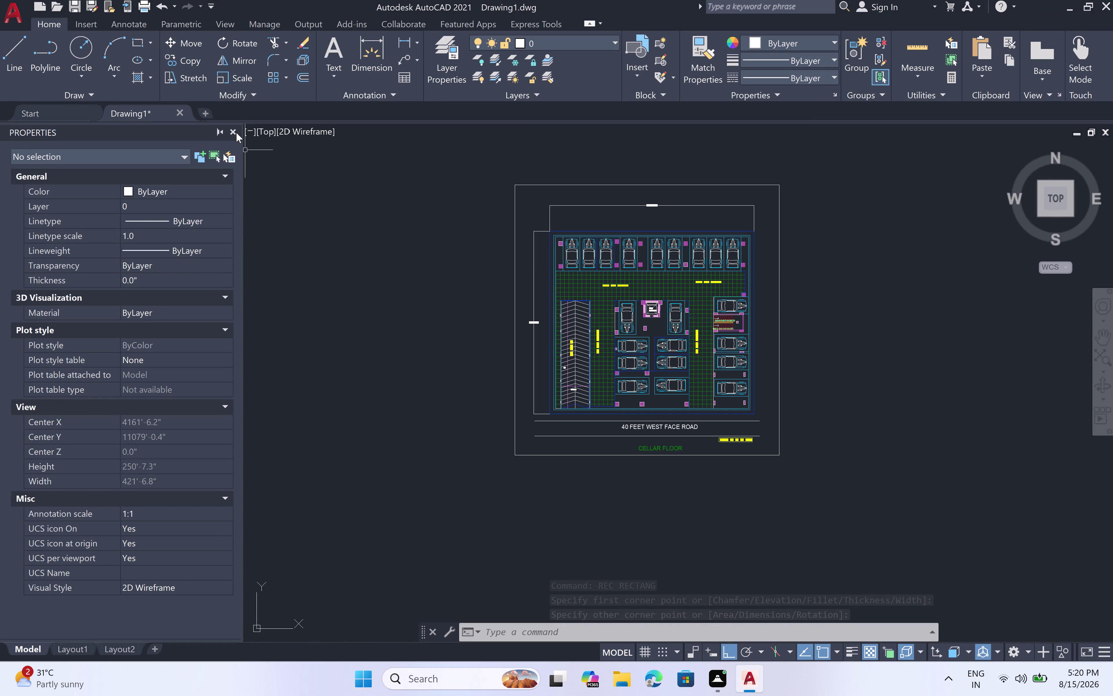
Close the Properties palette and dismiss the stray selection window.
double_click(230, 131)
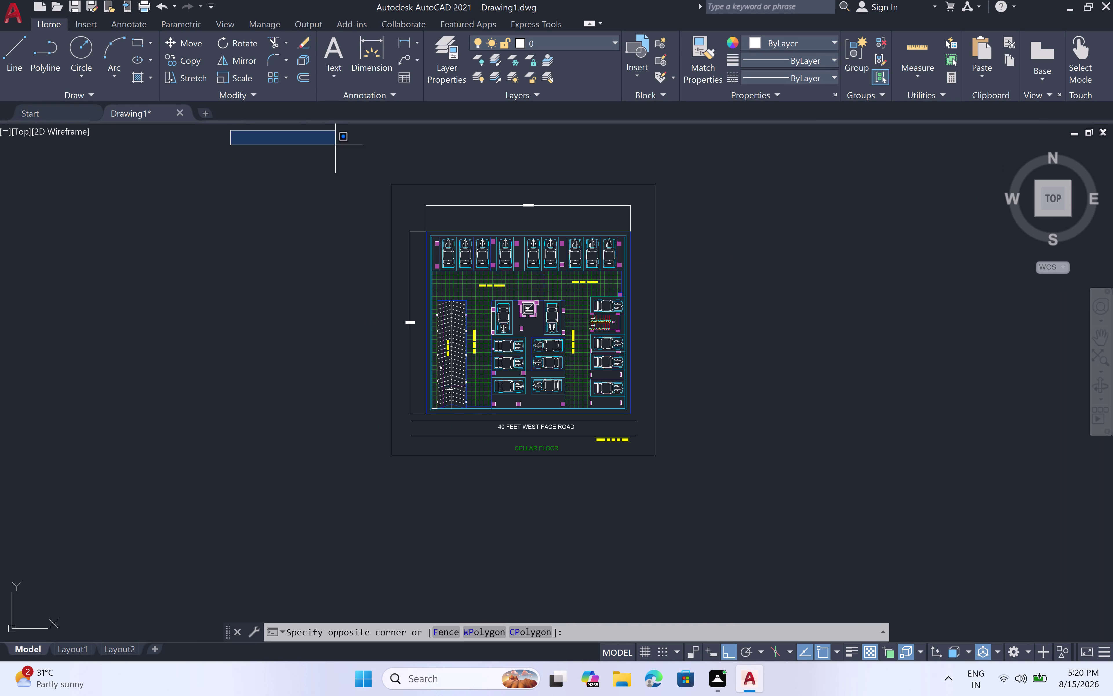
double_click(298, 150)
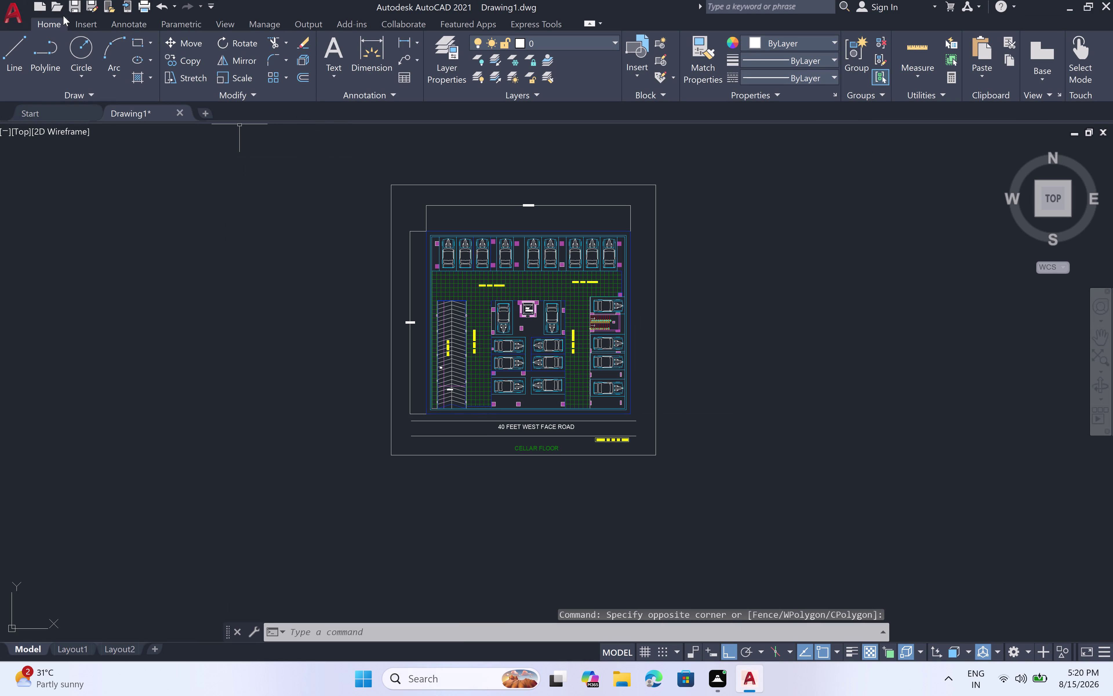
click(21, 15)
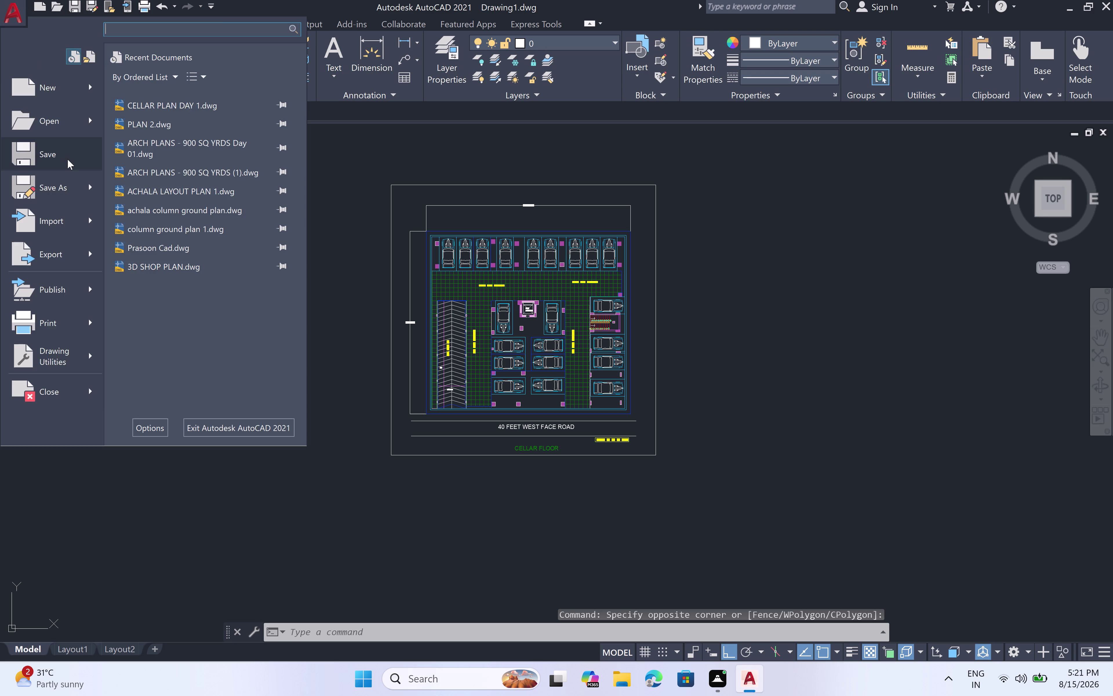
Save the drawing to Documents with the file name 'CELLAR PLAN 2'.
click(67, 160)
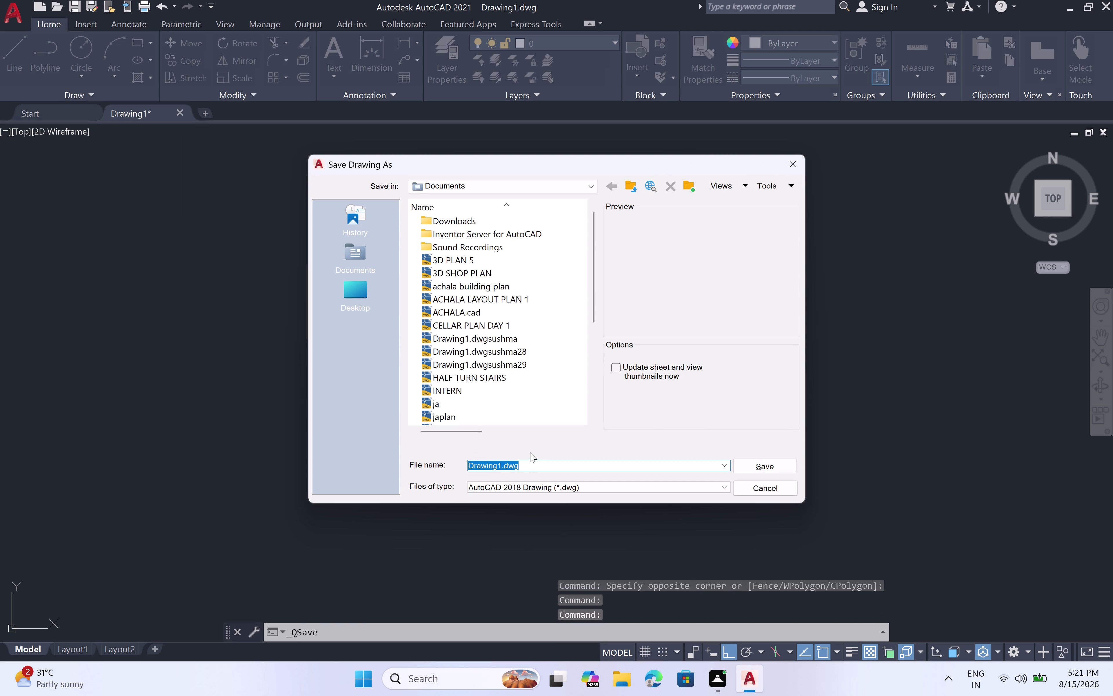
key(BackSpace)
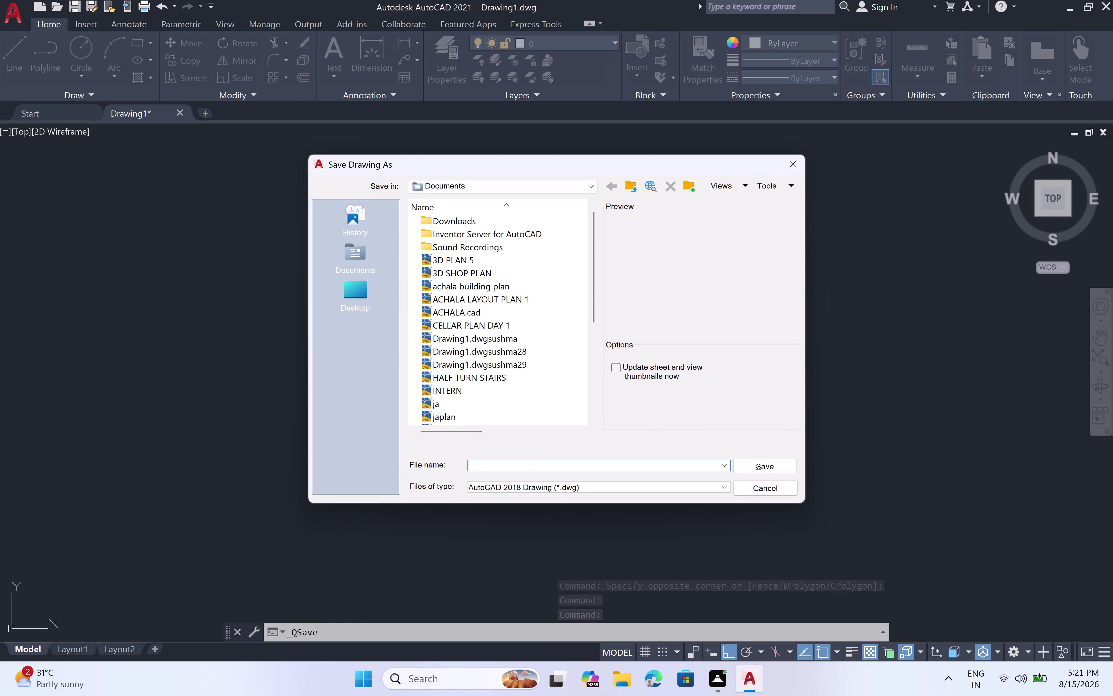
text(CW)
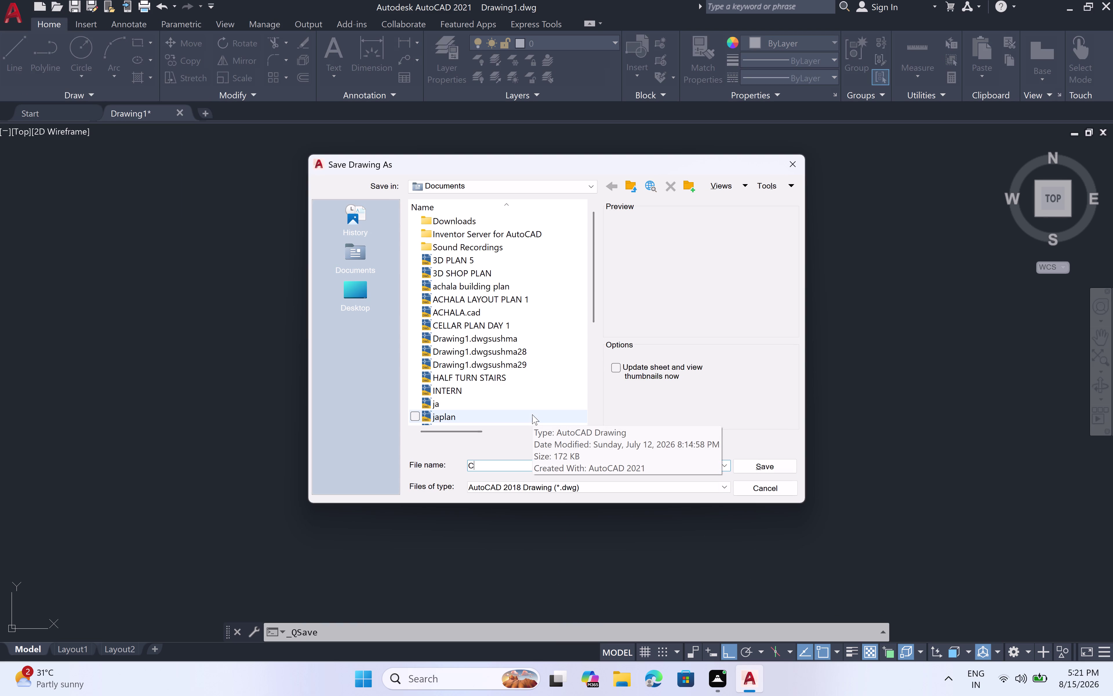
key(BackSpace)
text(E)
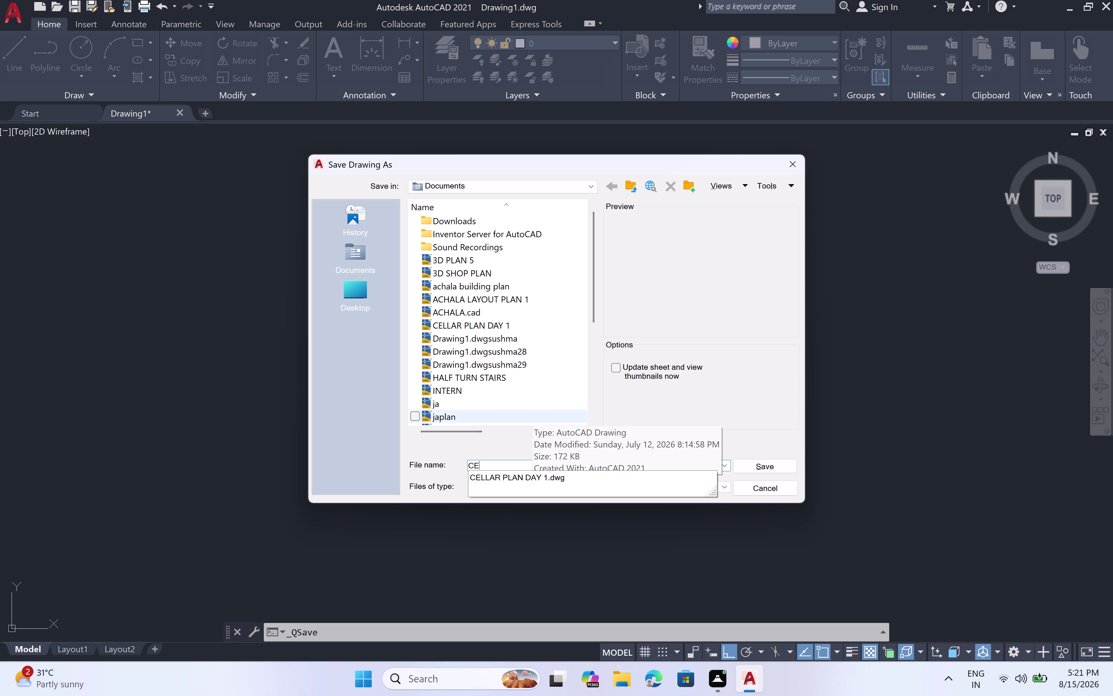
text(LLA)
key(r)
key(space)
text(PLAN)
key(space)
key(2)
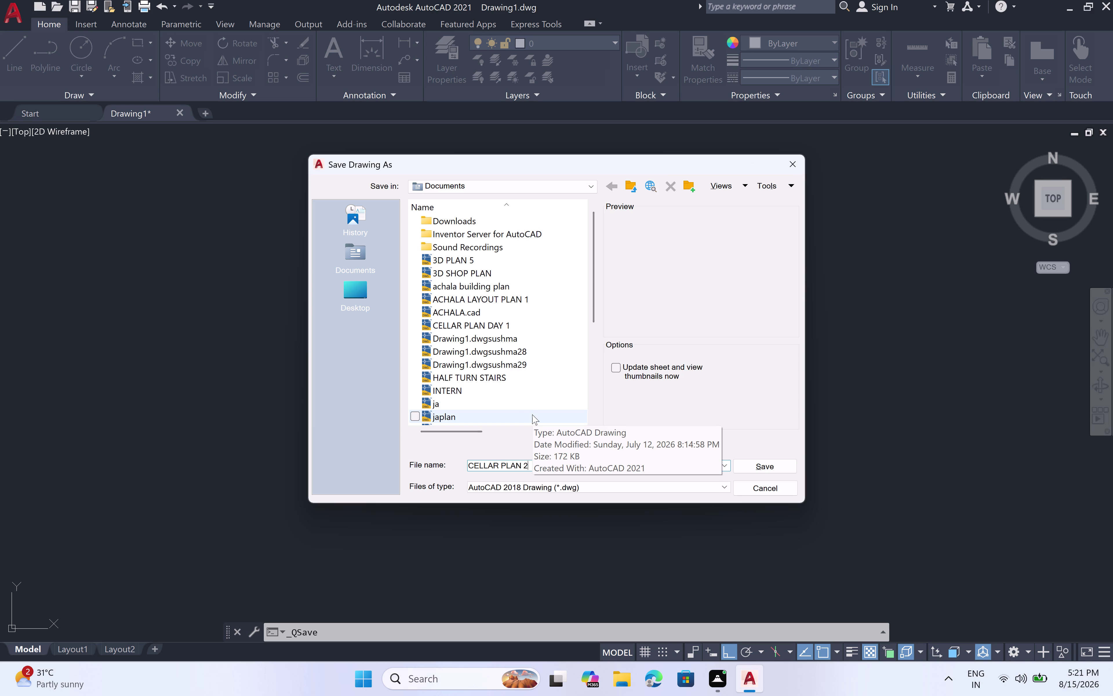
click(754, 467)
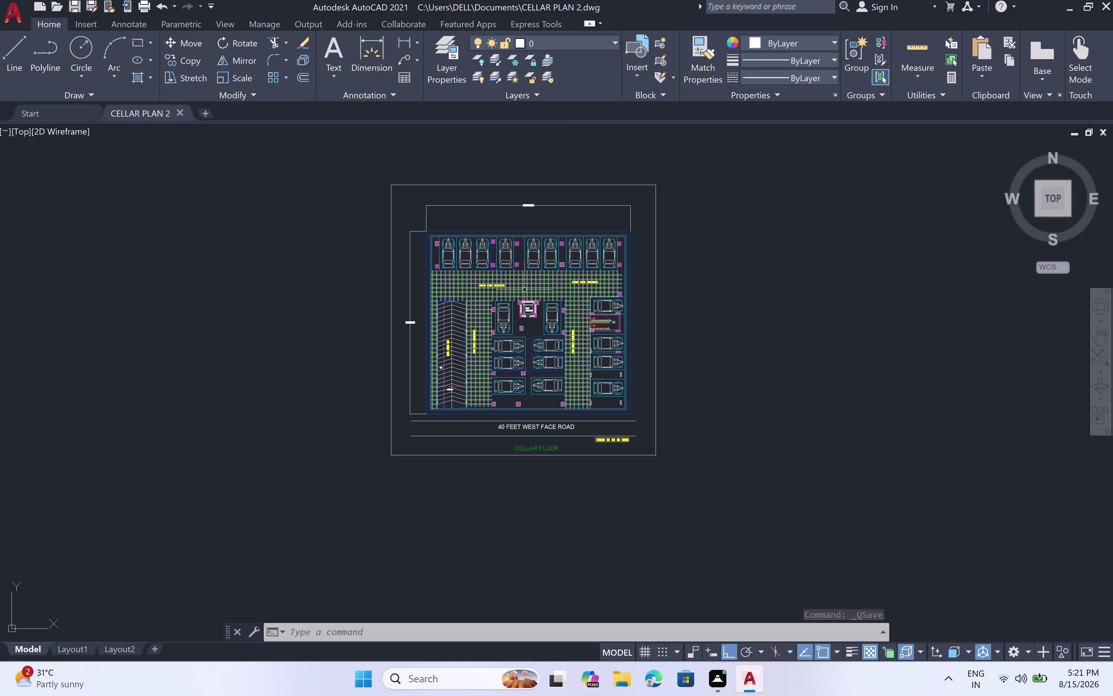
key(ctrl+p)
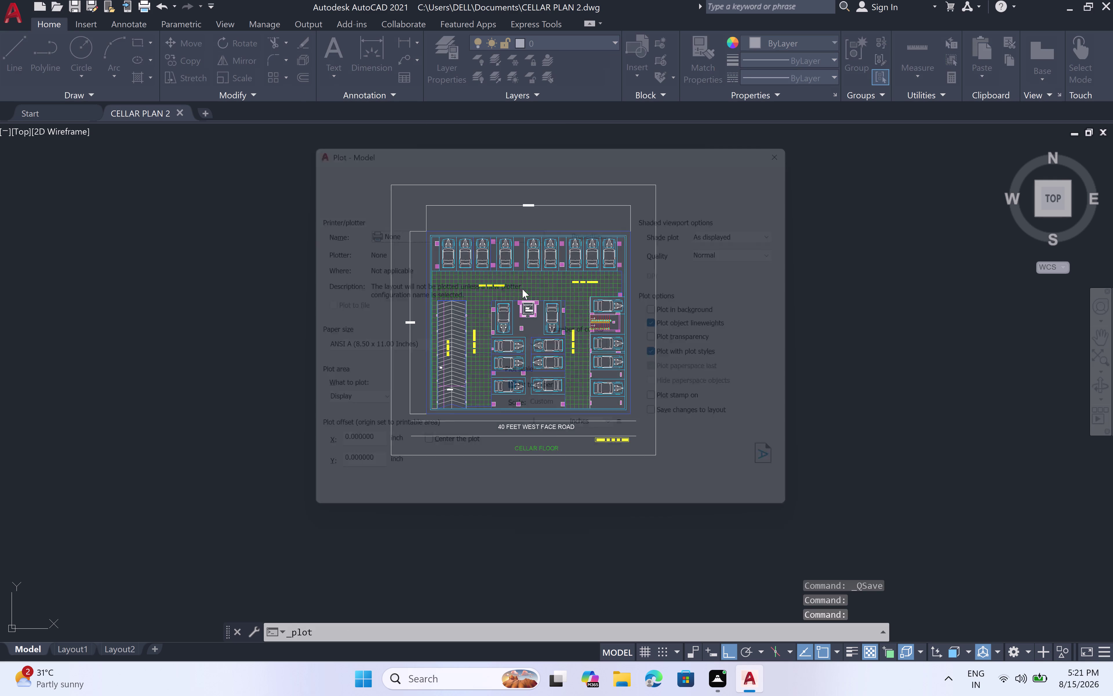
Choose the DWG To PDF plotter with portrait ISO A4 (210 x 297 mm) paper.
click(556, 223)
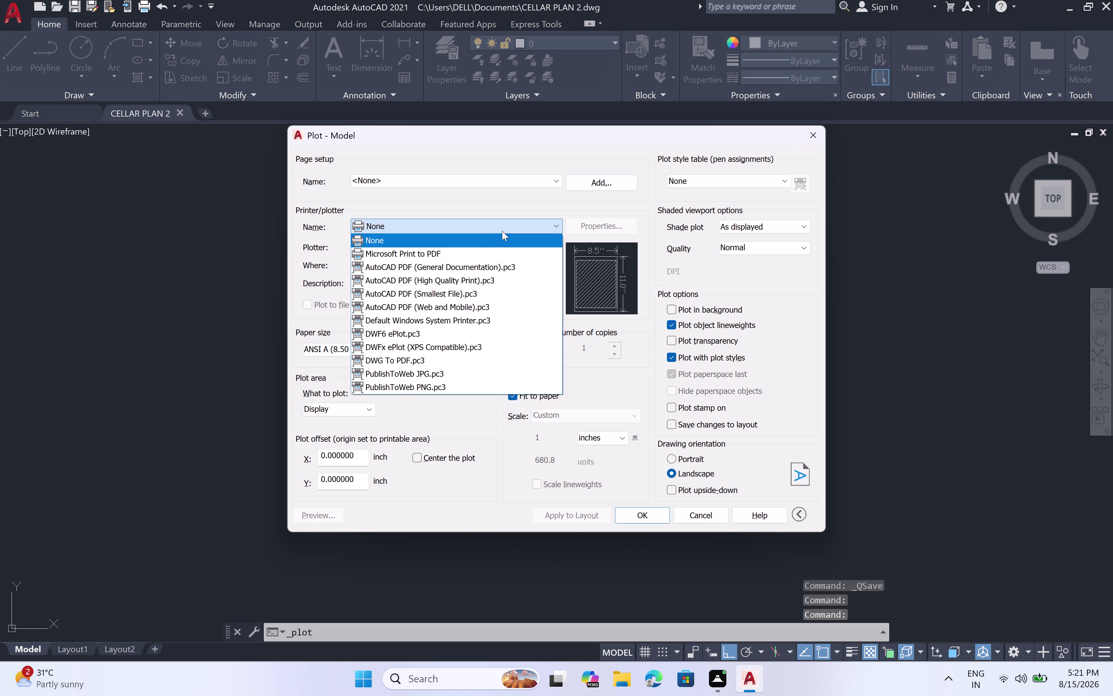
click(428, 359)
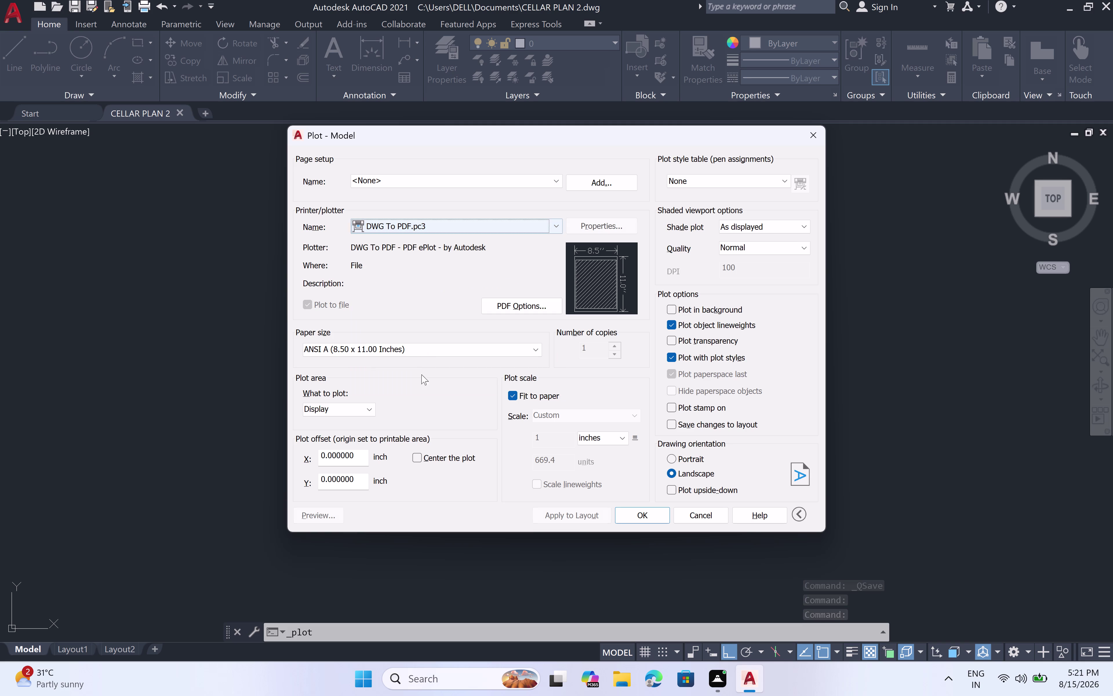
click(536, 346)
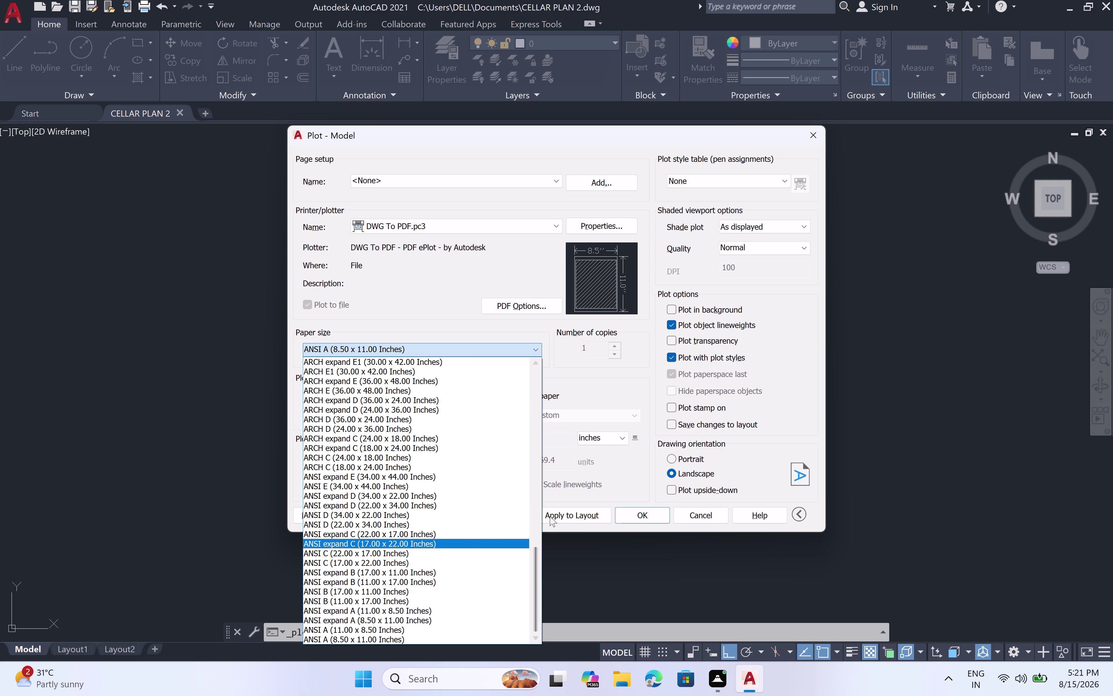
scroll(up, 3)
scroll(down, 3)
scroll(down, 3)
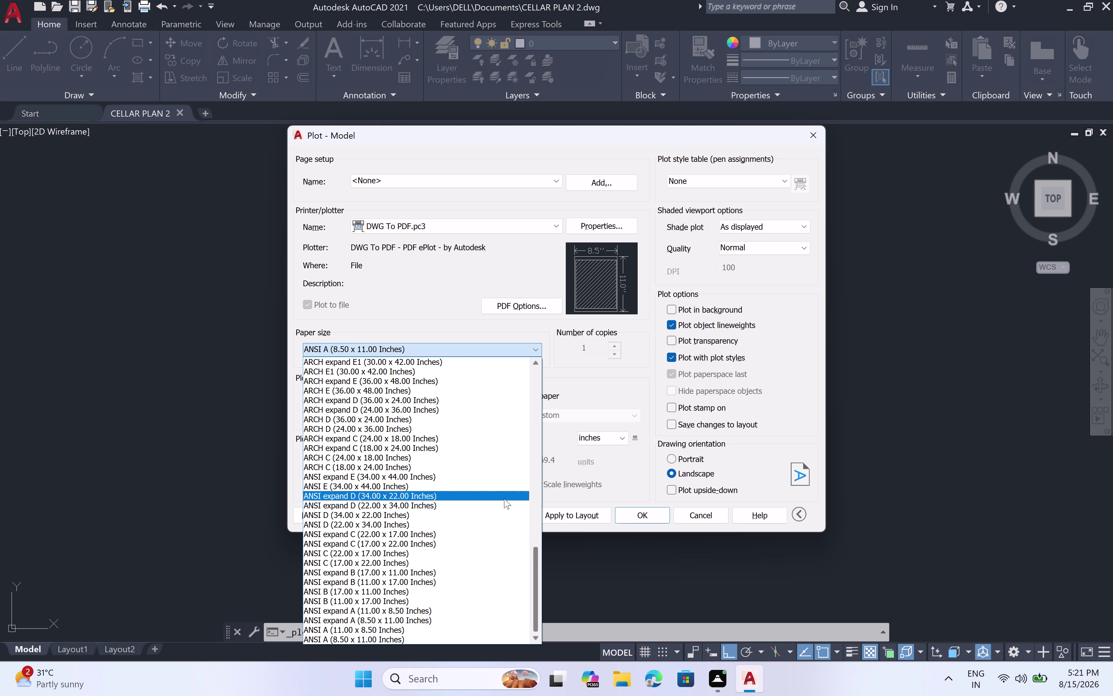
scroll(up, 3)
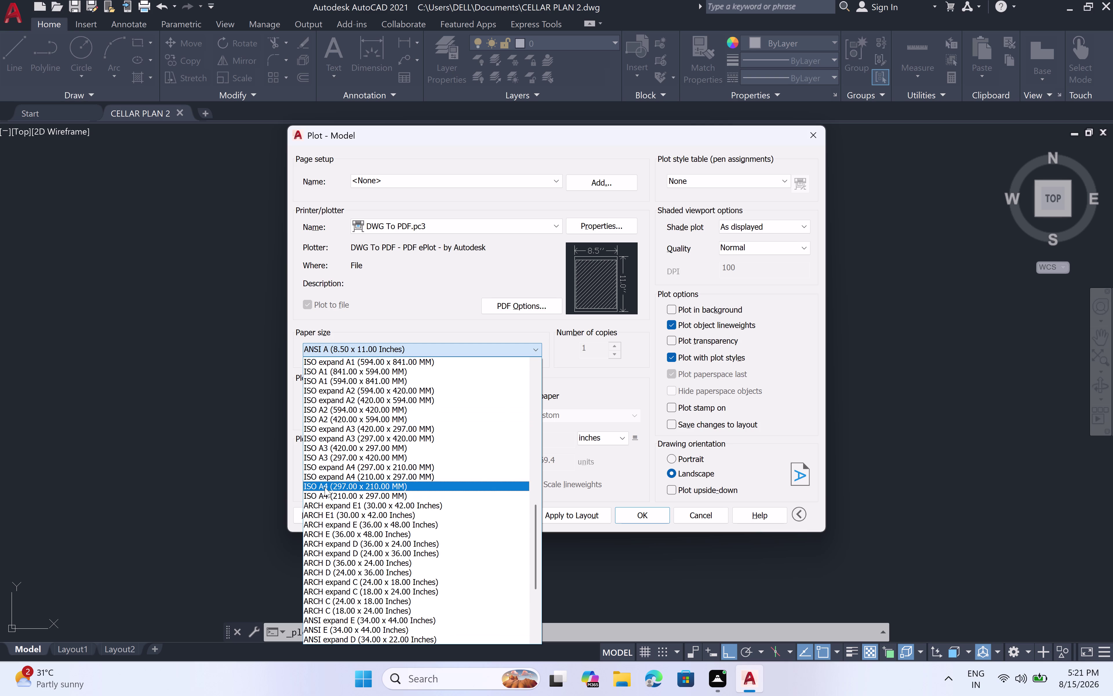
click(325, 486)
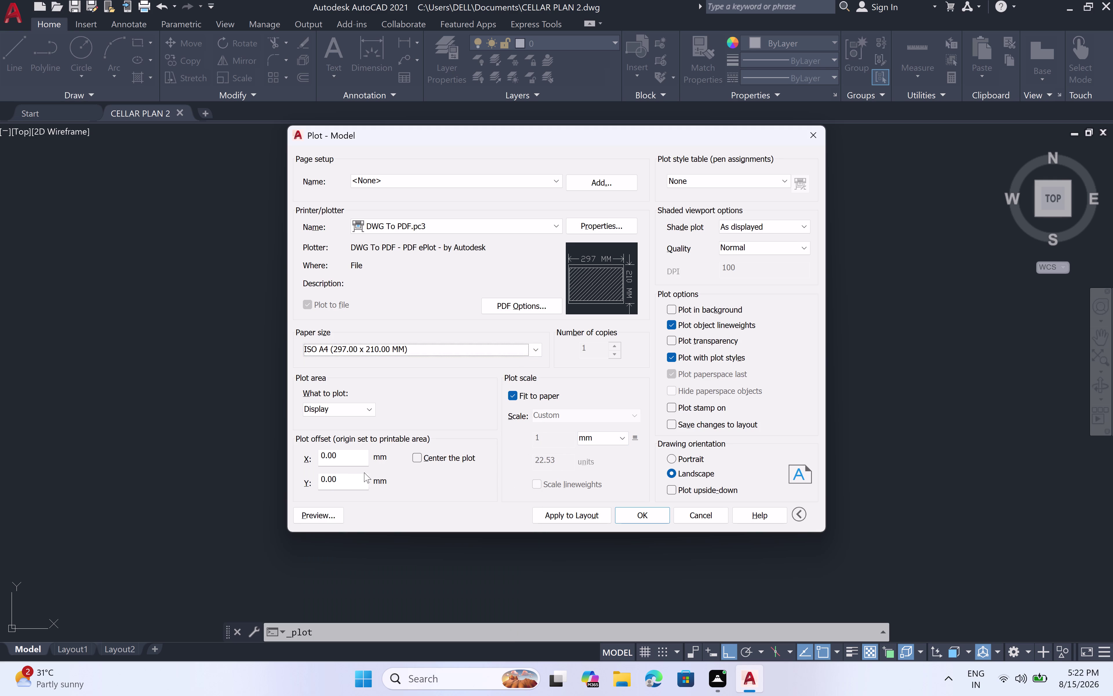
click(537, 354)
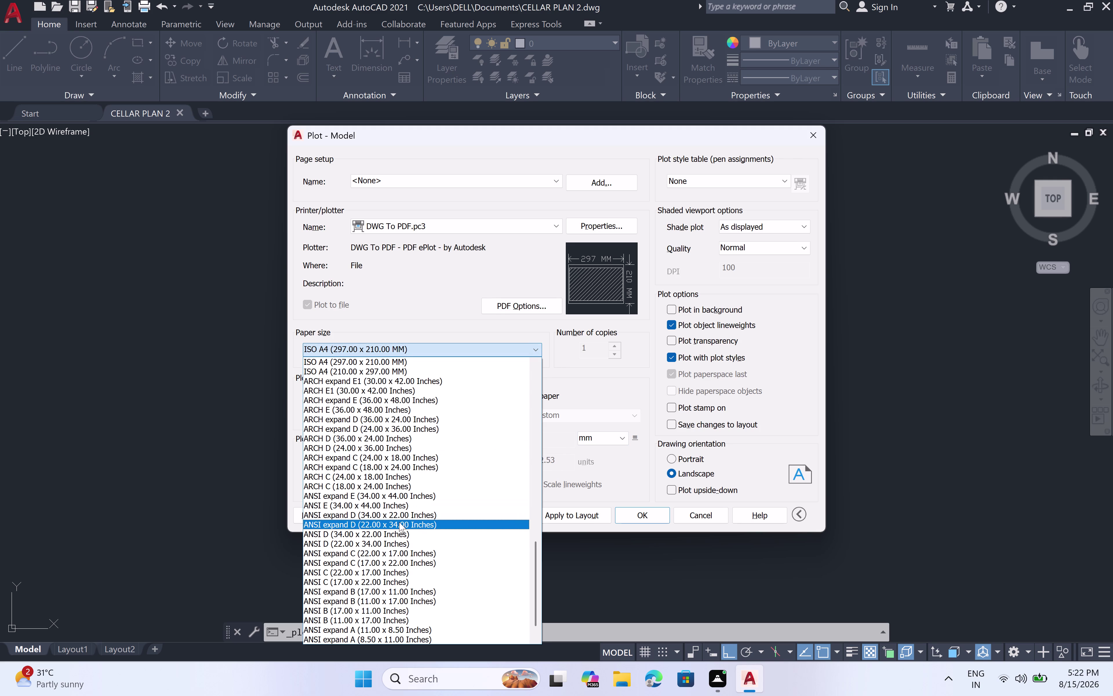
scroll(up, 3)
scroll(up, 3)
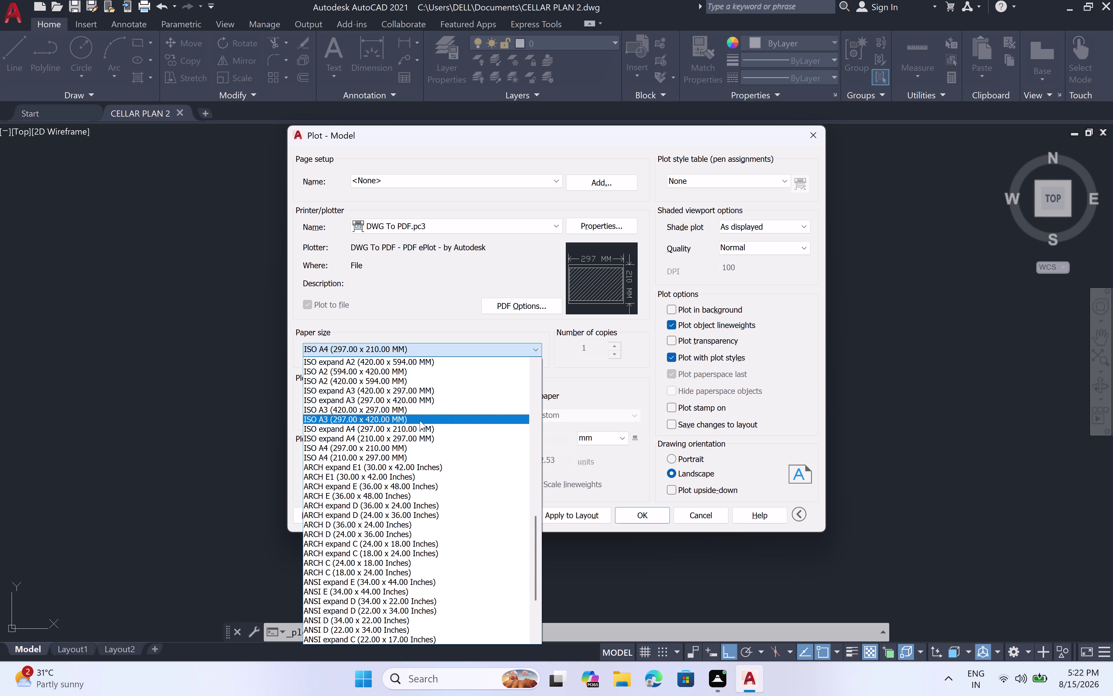
click(414, 453)
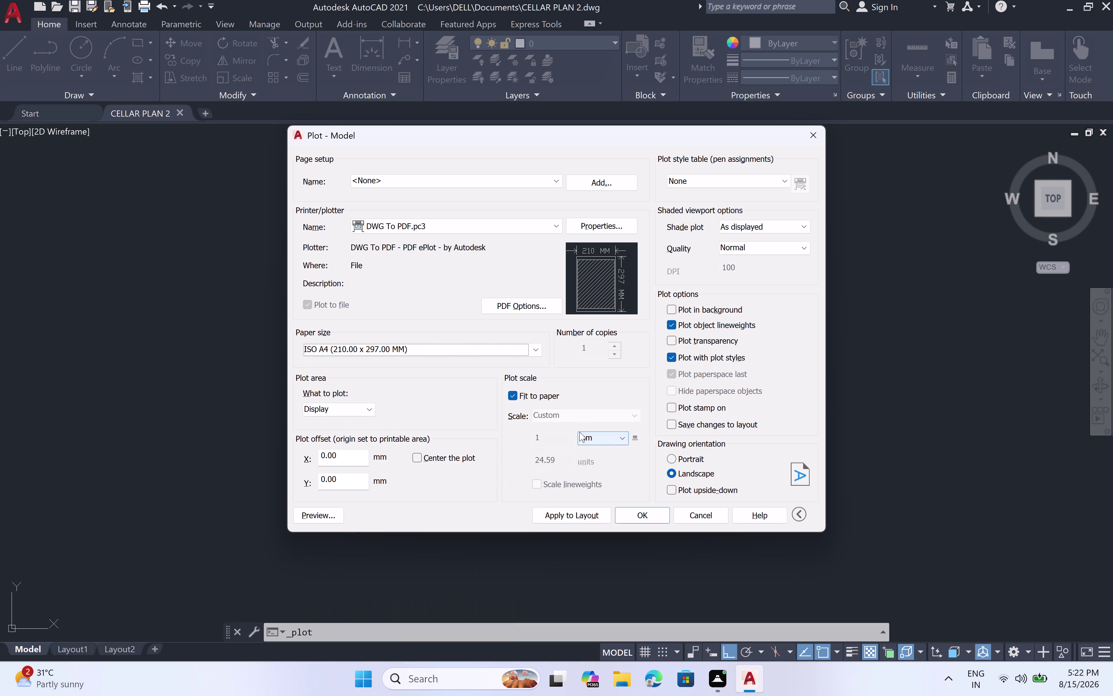
Apply the acad.ctb plot style to all layouts and plot a Window area.
click(787, 179)
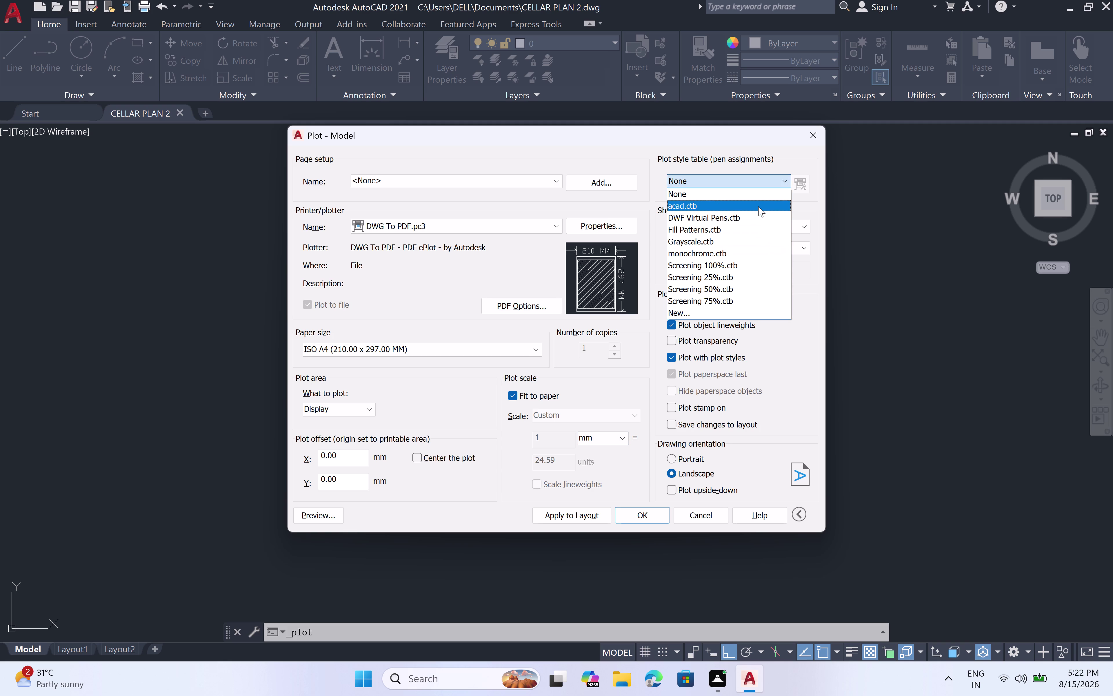
click(758, 206)
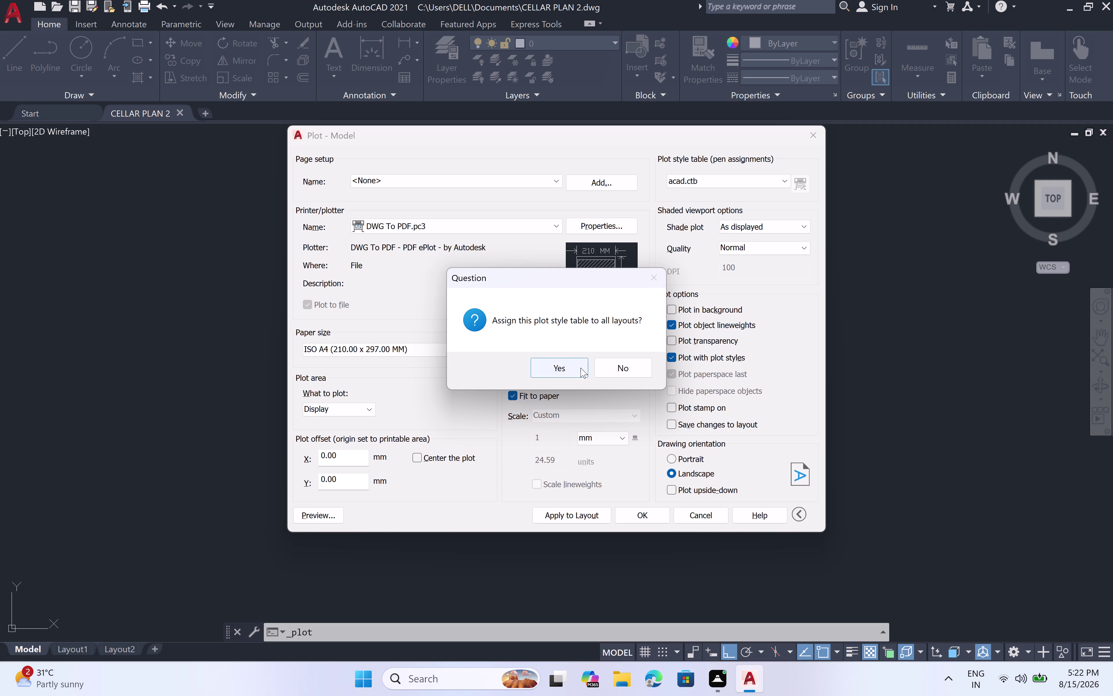
click(575, 368)
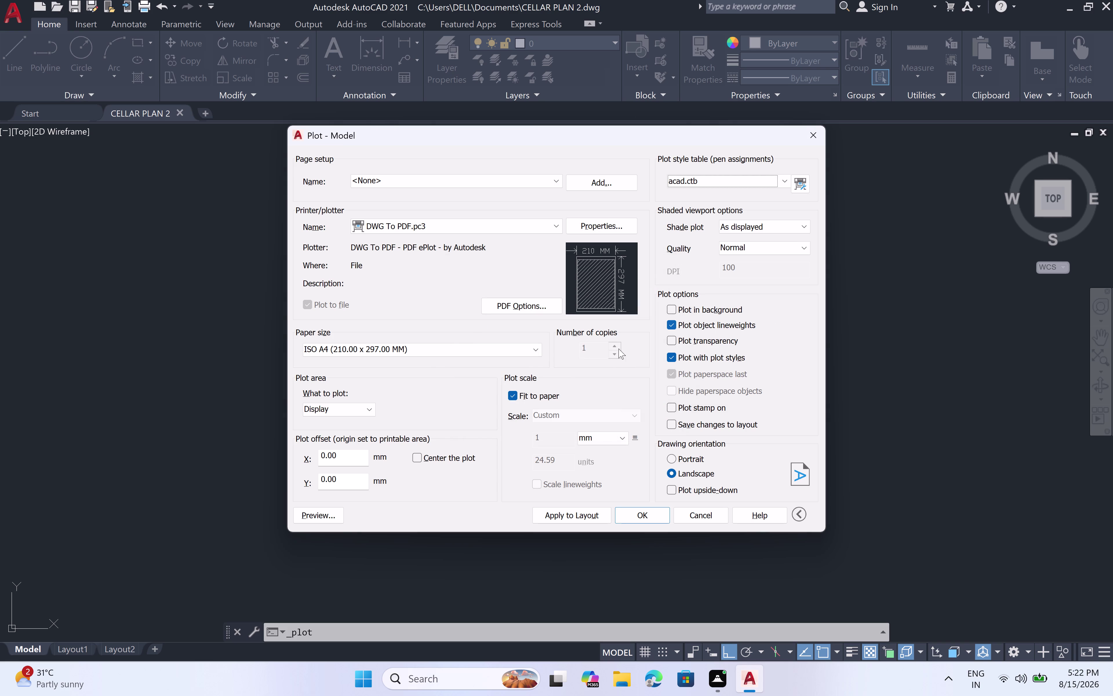
click(366, 407)
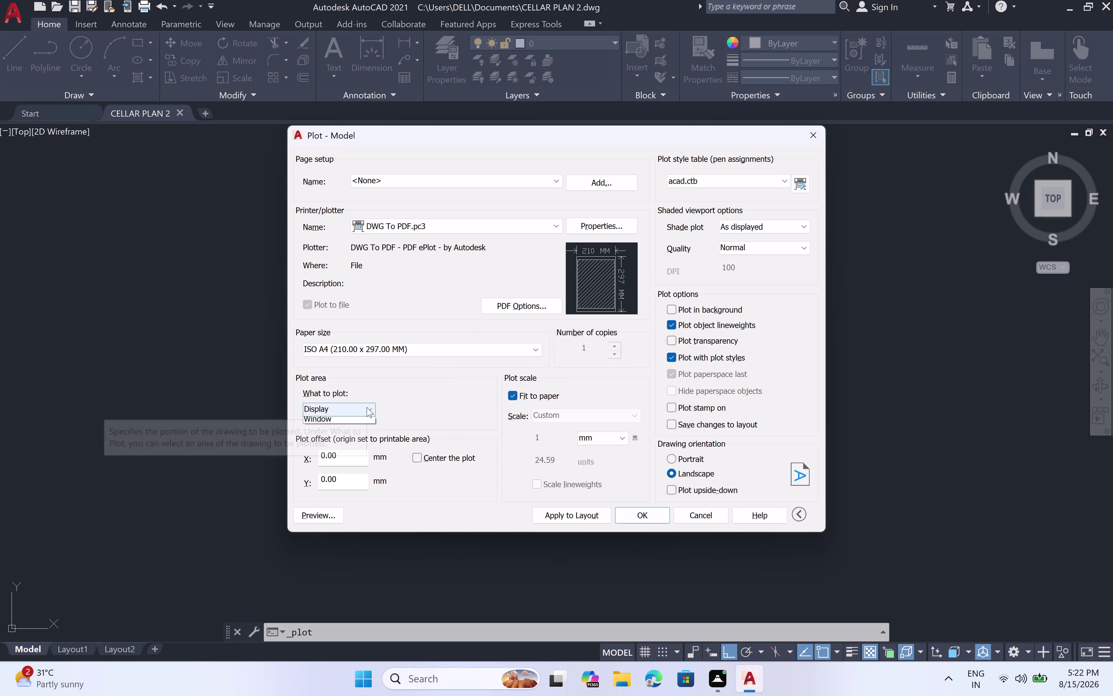
click(362, 450)
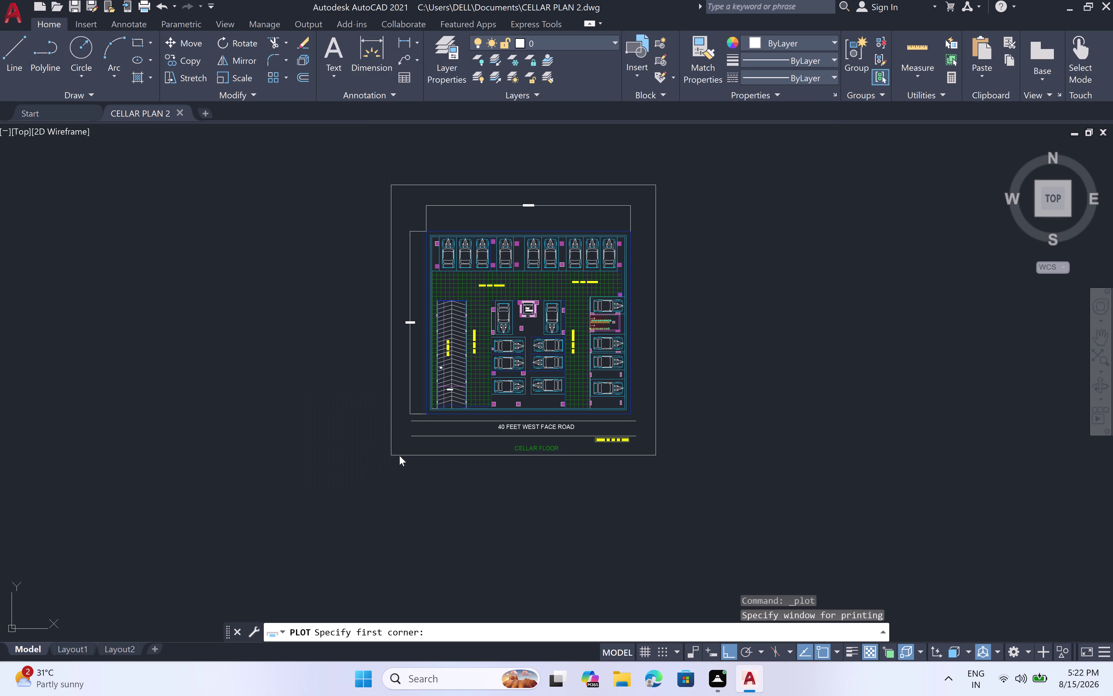
Window the plot area around the border, tick Center the plot, and preview.
click(655, 188)
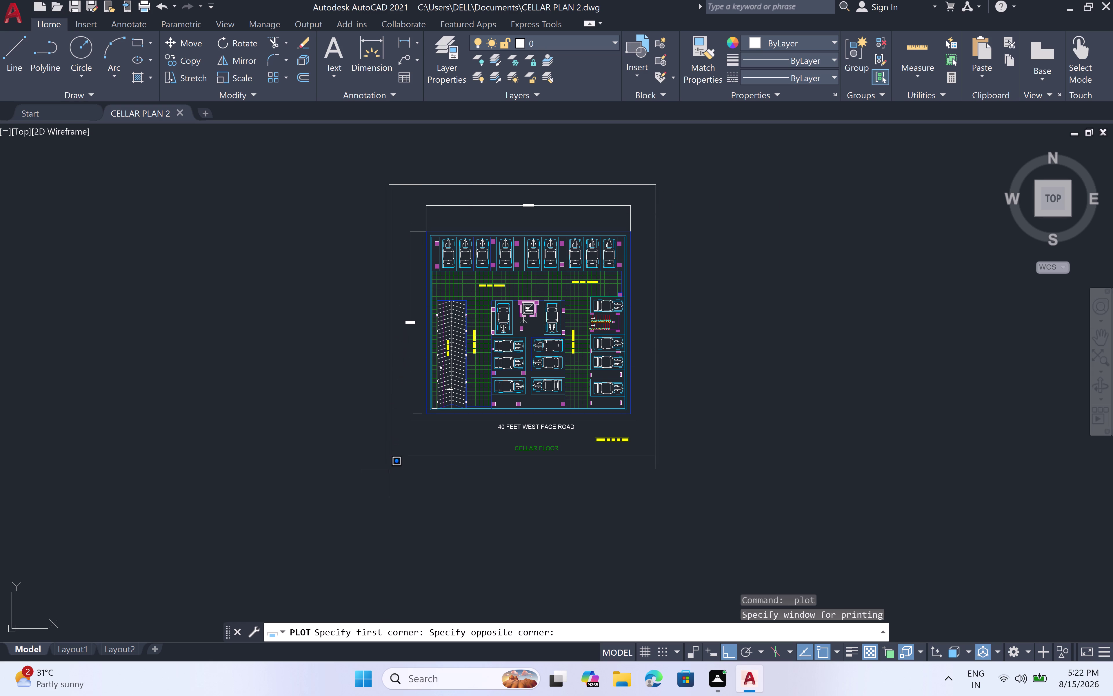
click(391, 461)
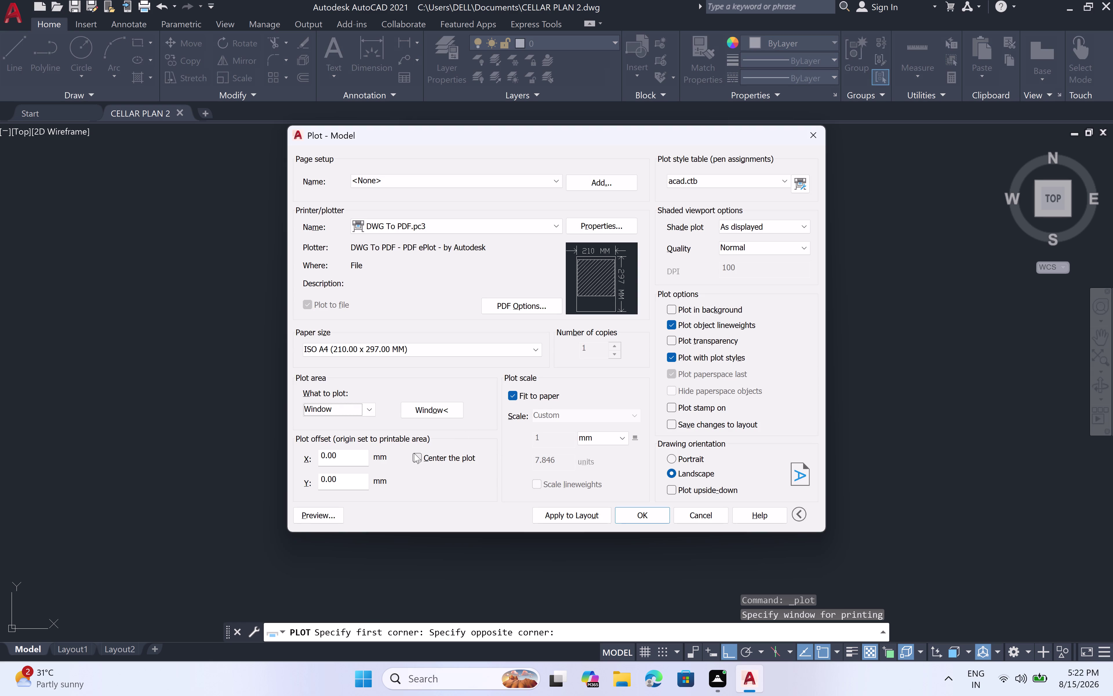
click(413, 453)
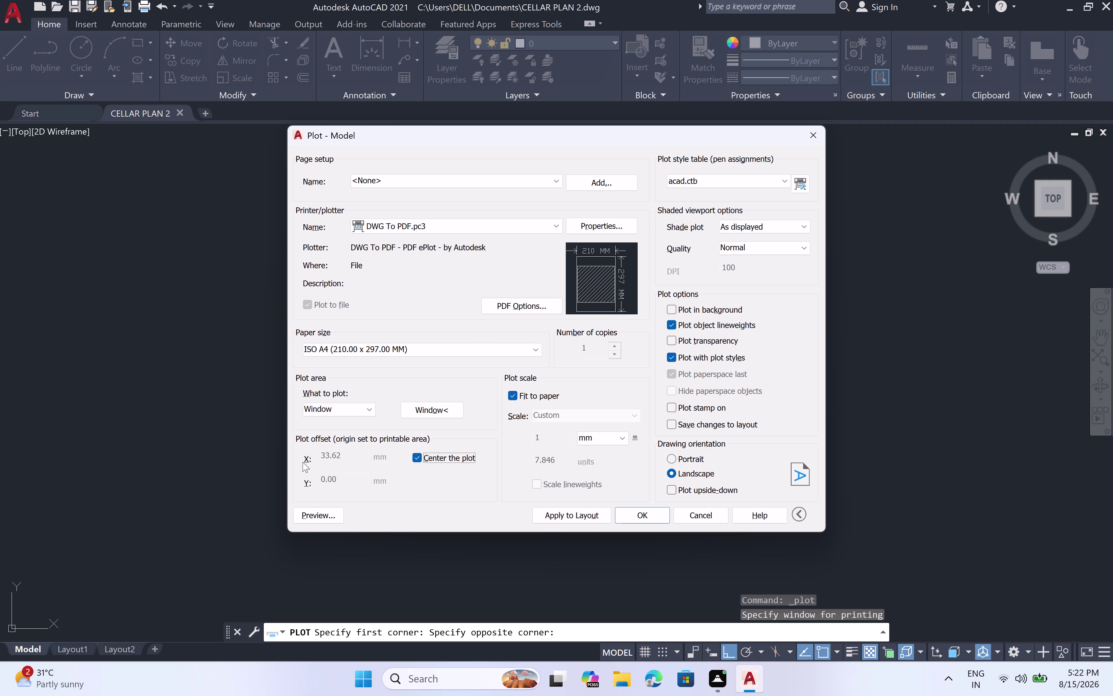
click(309, 511)
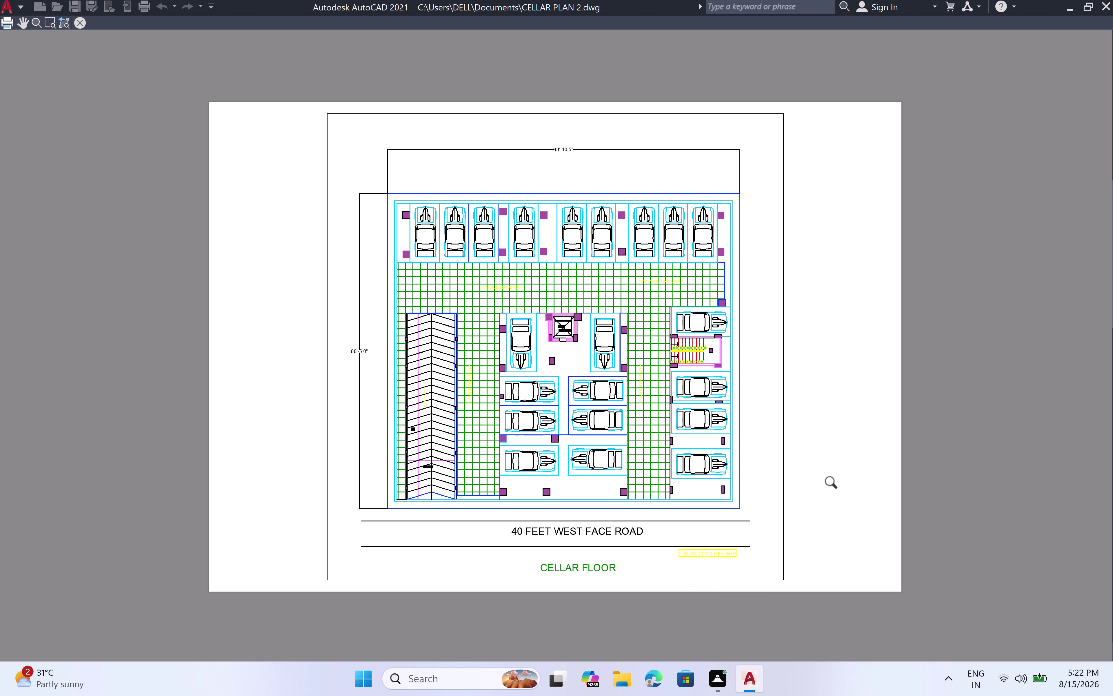
Exit the preview, confirm the plot, and save it as CELLAR PLAN 2-Model.pdf.
right_click(867, 439)
double_click(899, 447)
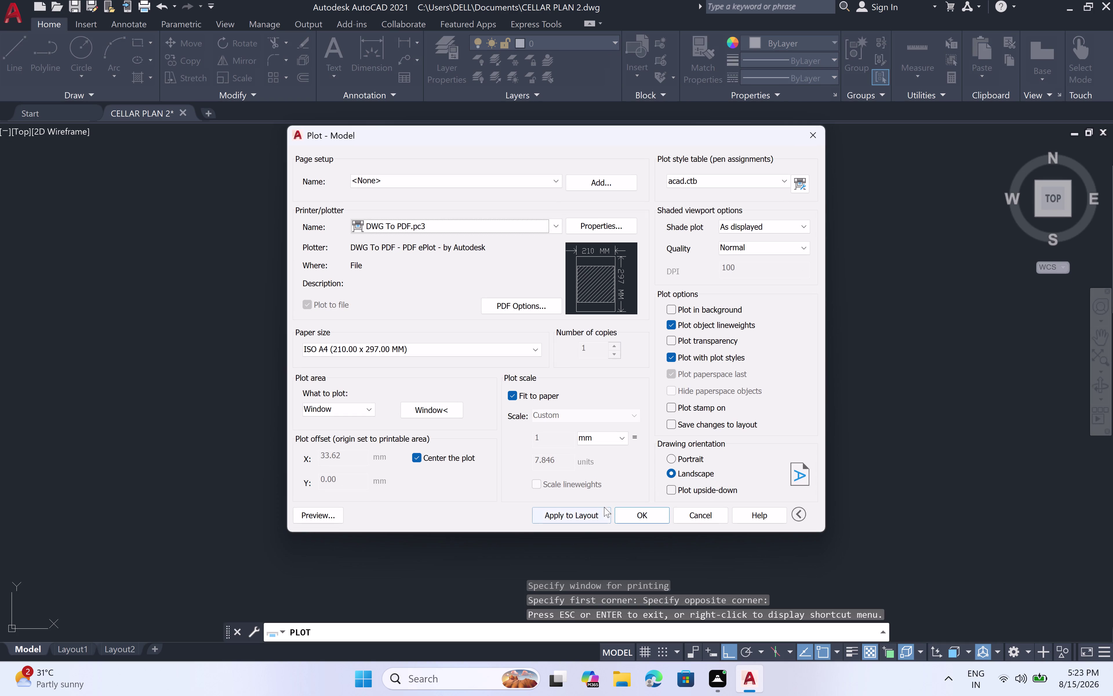
click(586, 516)
click(627, 514)
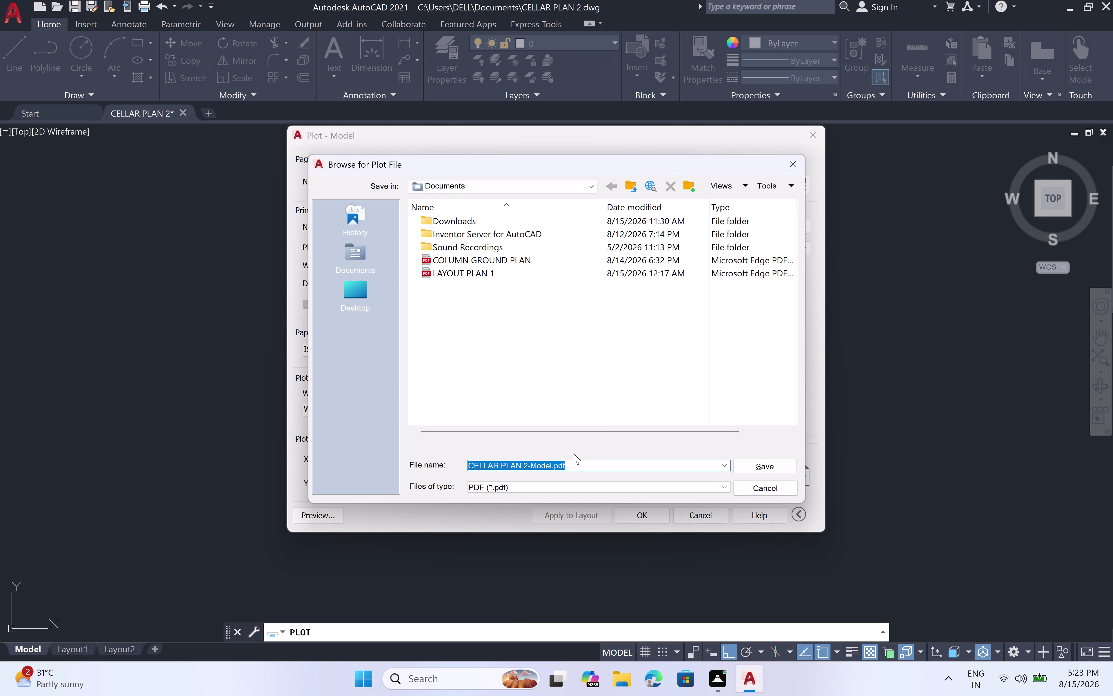
click(762, 464)
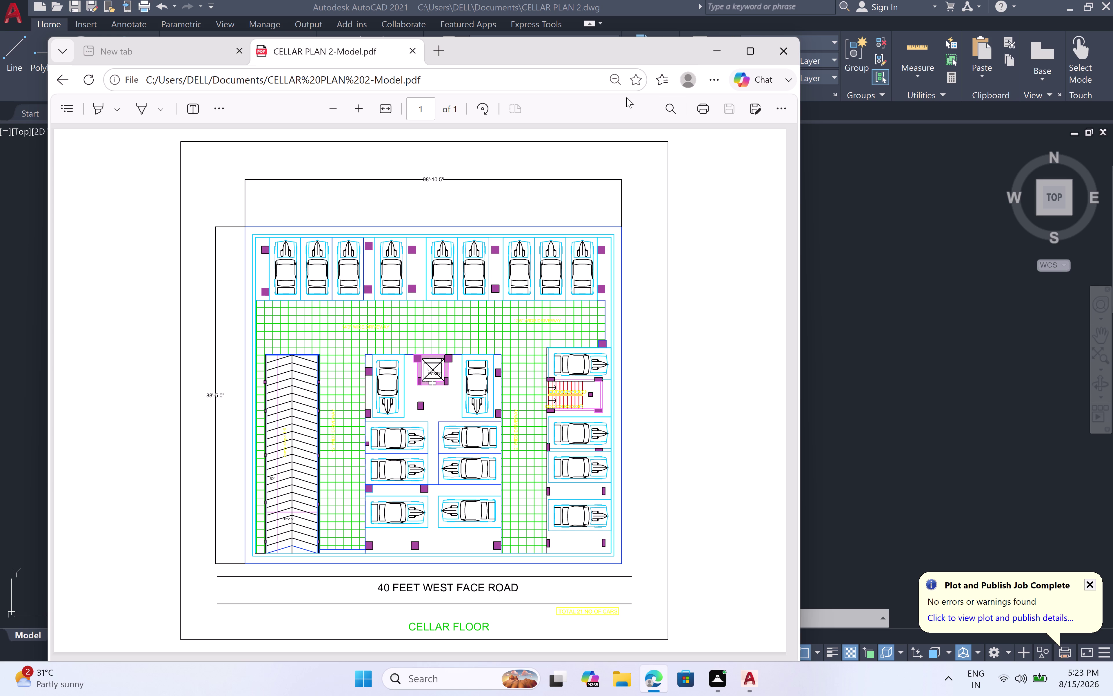
Show Edge's Downloads list from its menu, then switch back to AutoCAD.
click(712, 80)
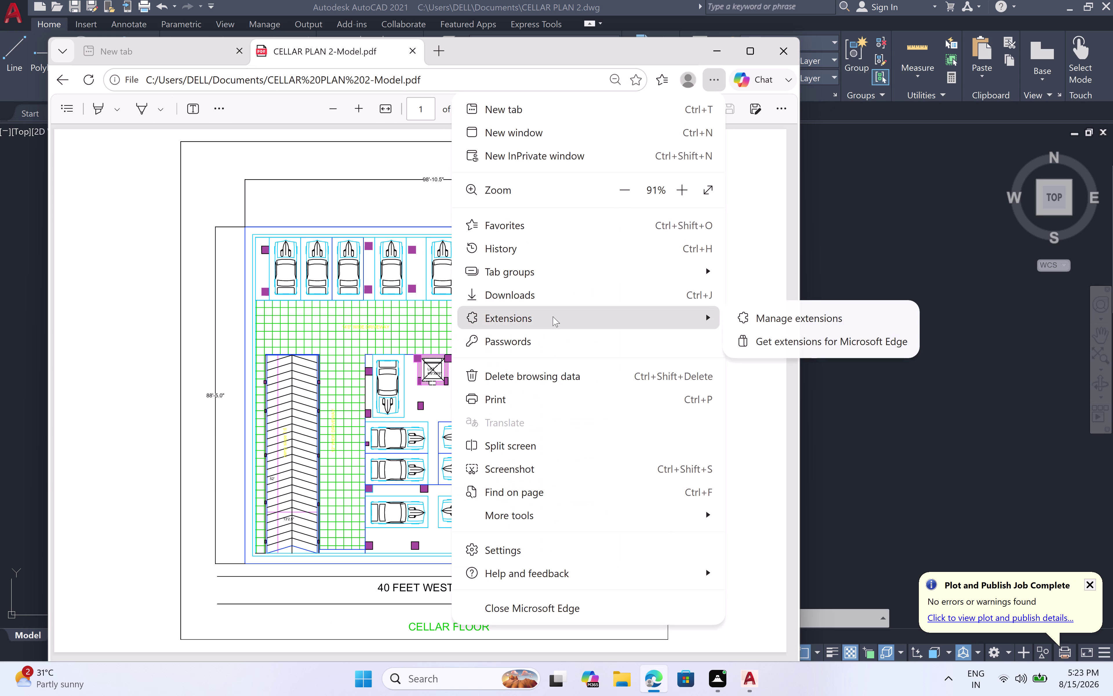
click(552, 296)
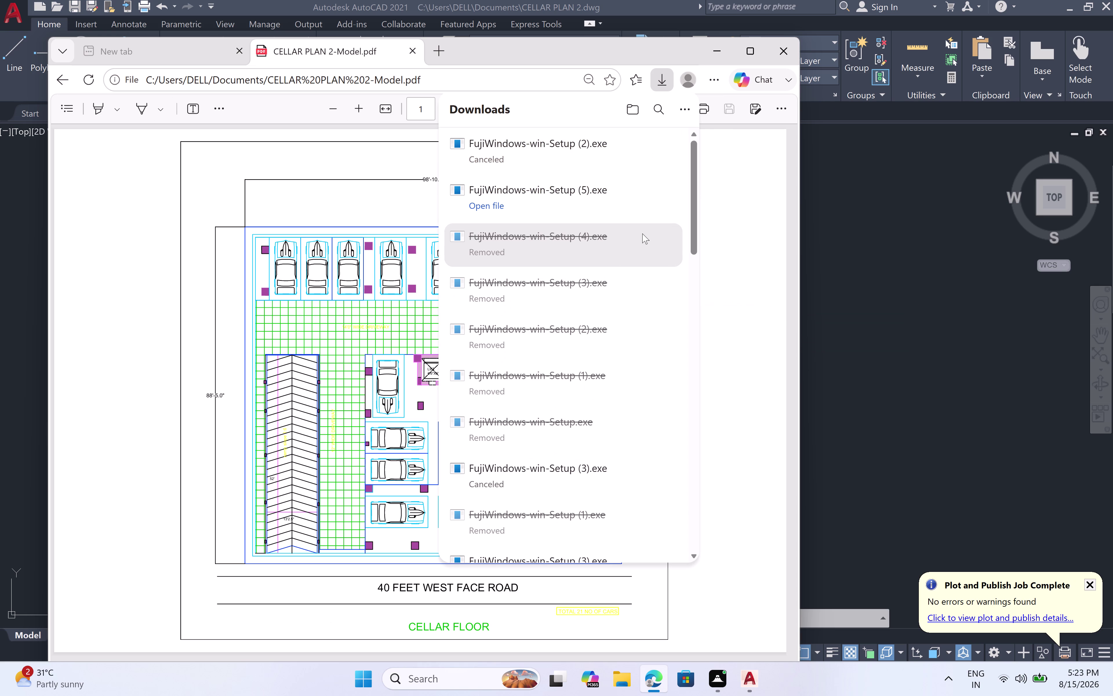
click(836, 156)
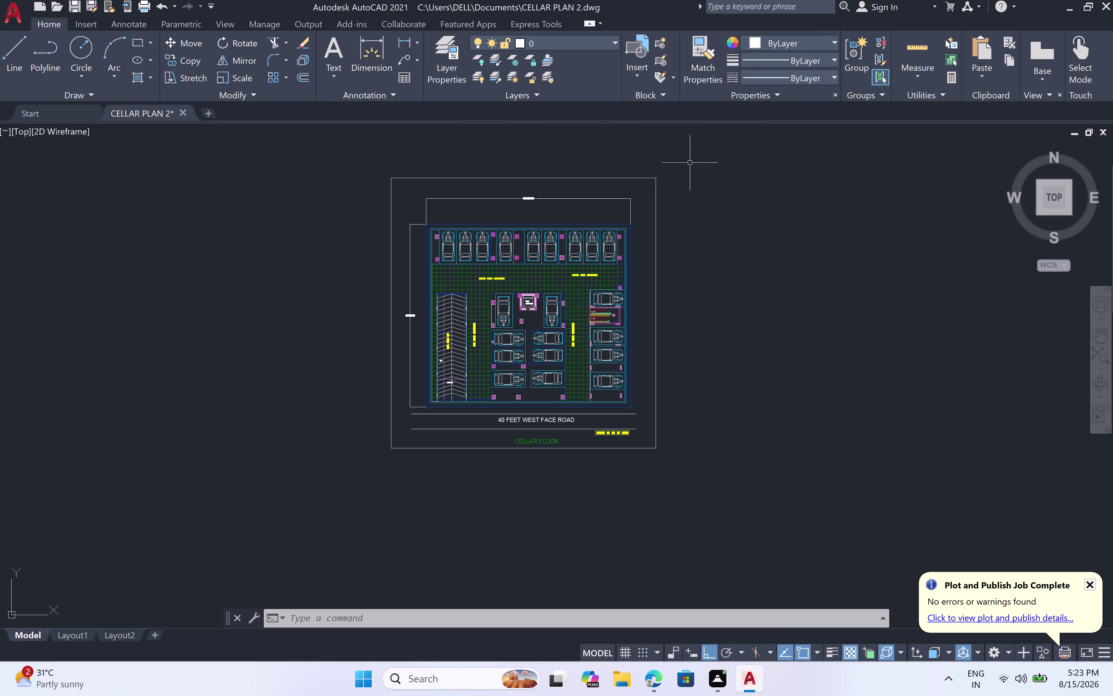
Exit AutoCAD, answer the save prompt, and close the CELLAR PLAN 2-Model.pdf tab.
double_click(1112, 2)
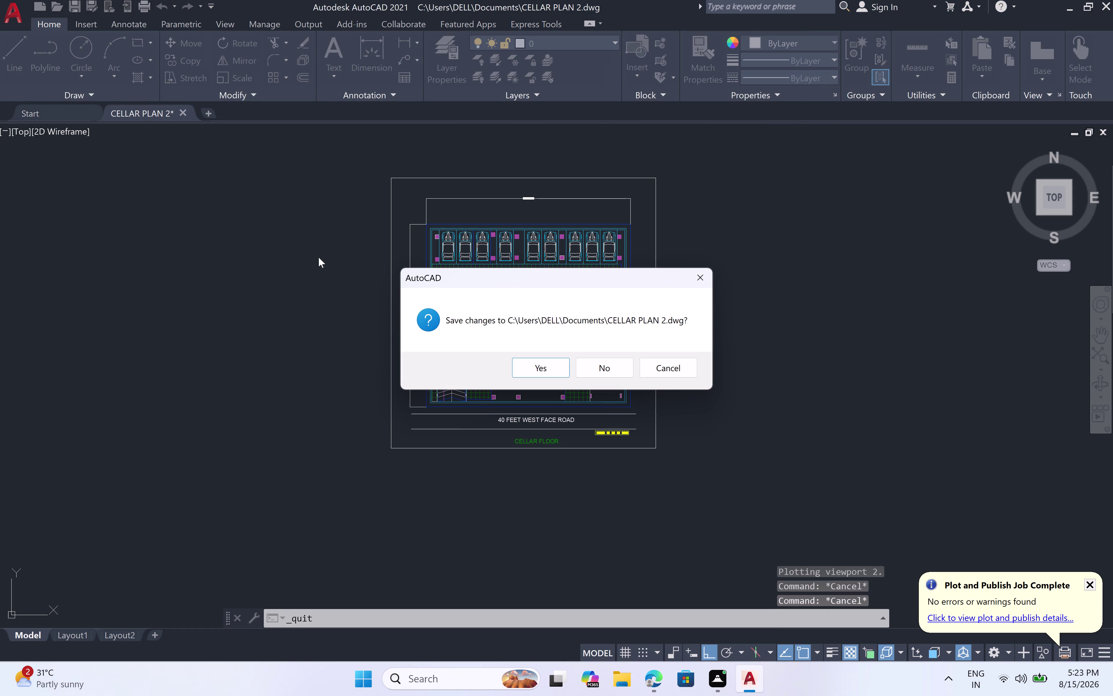
double_click(521, 363)
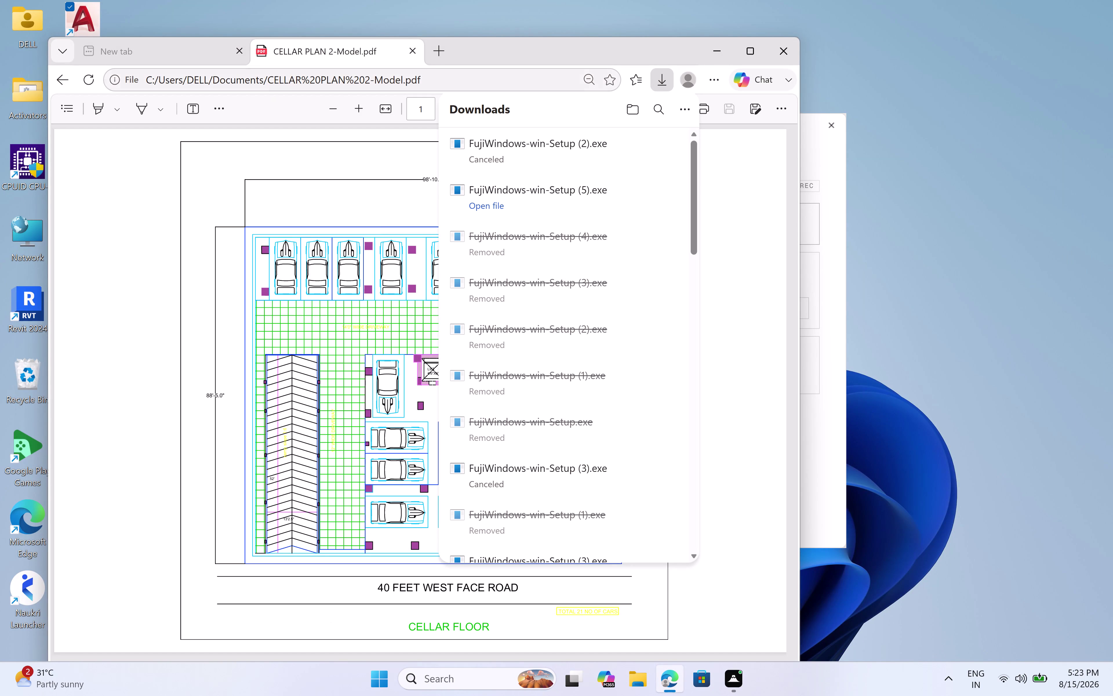
double_click(415, 51)
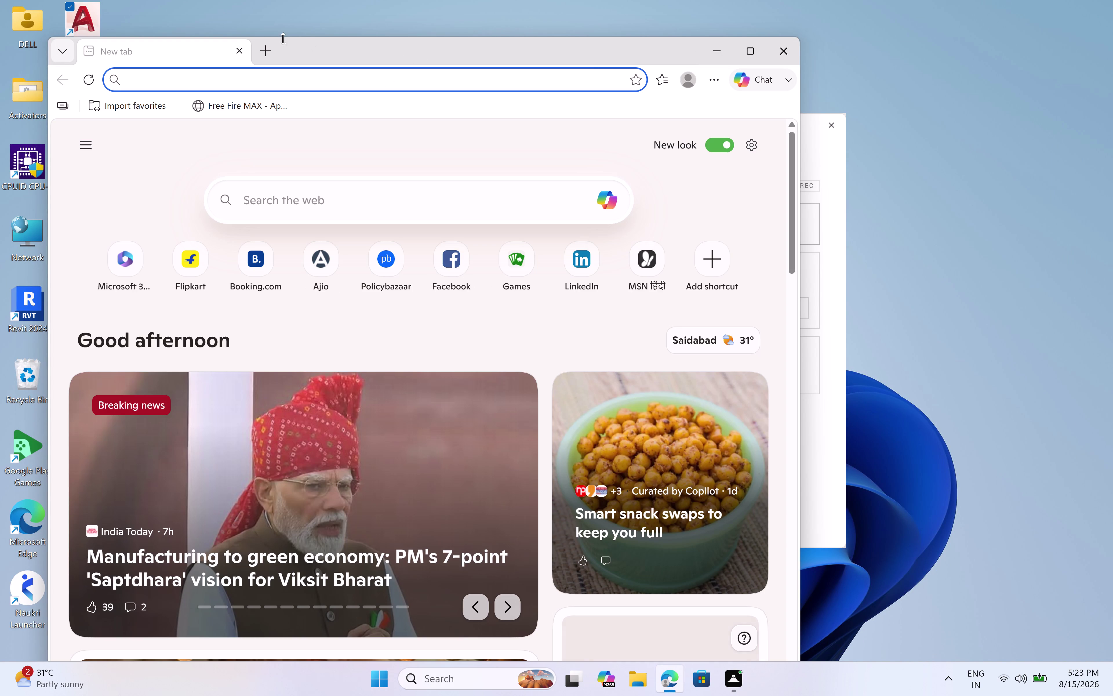